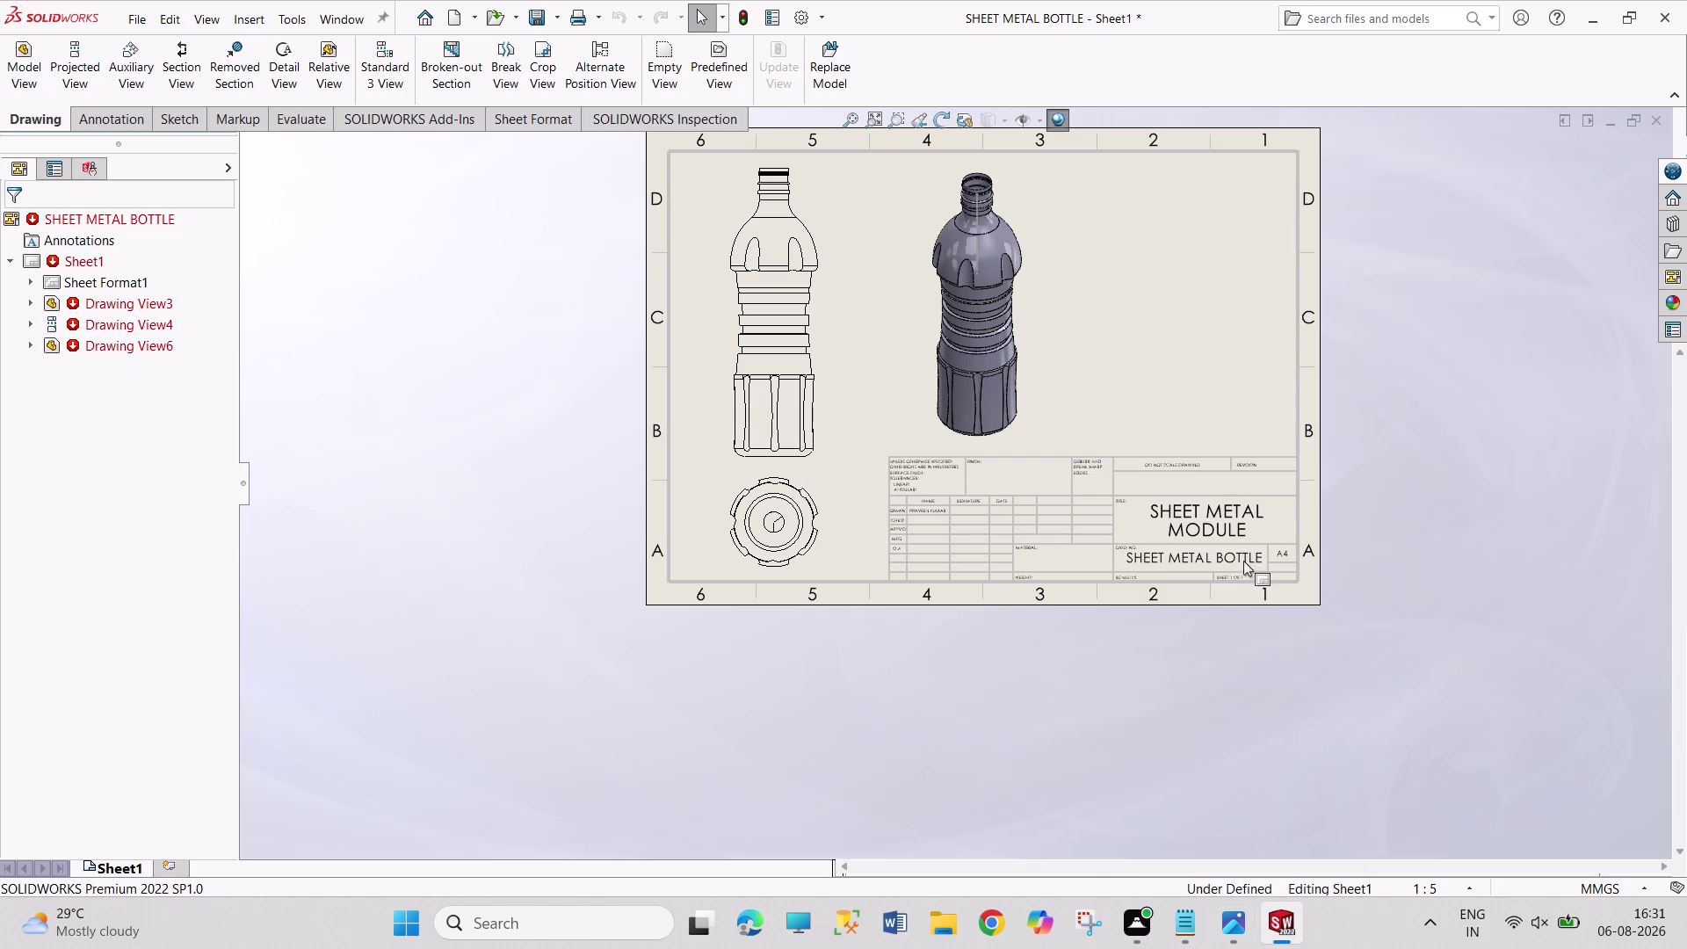
Rearrange items on the right side of the bottle drawing sheet.
drag(1413, 357, 1622, 620)
drag(1414, 269, 1604, 678)
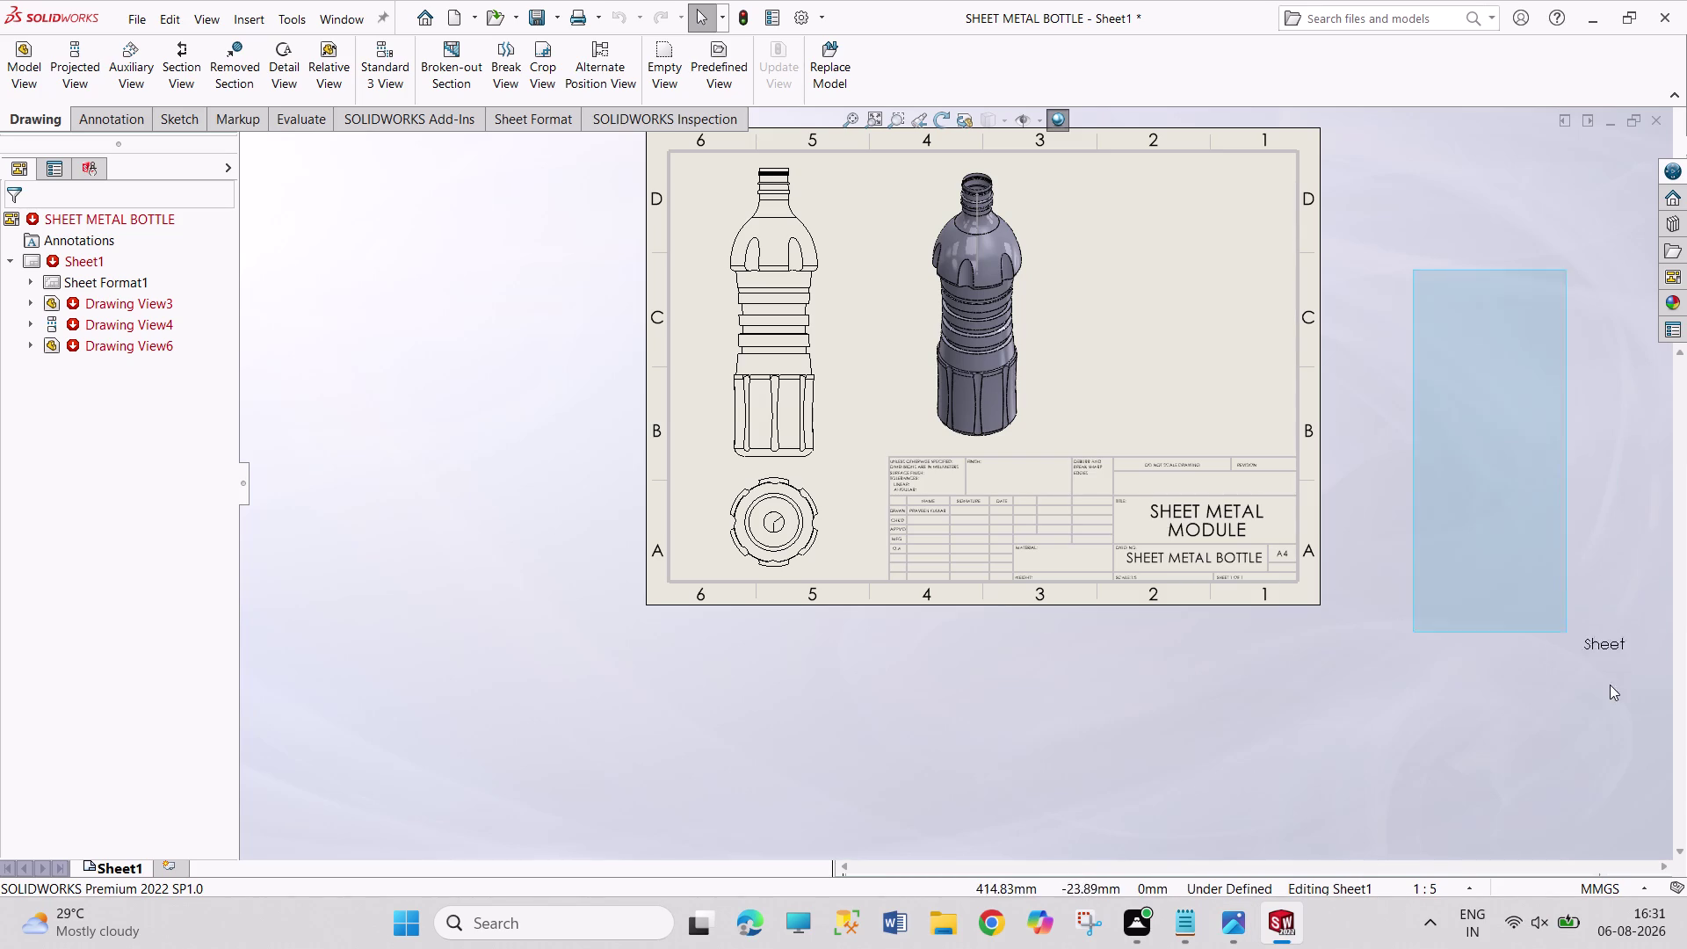
drag(1604, 679, 1610, 685)
drag(1513, 299, 1682, 618)
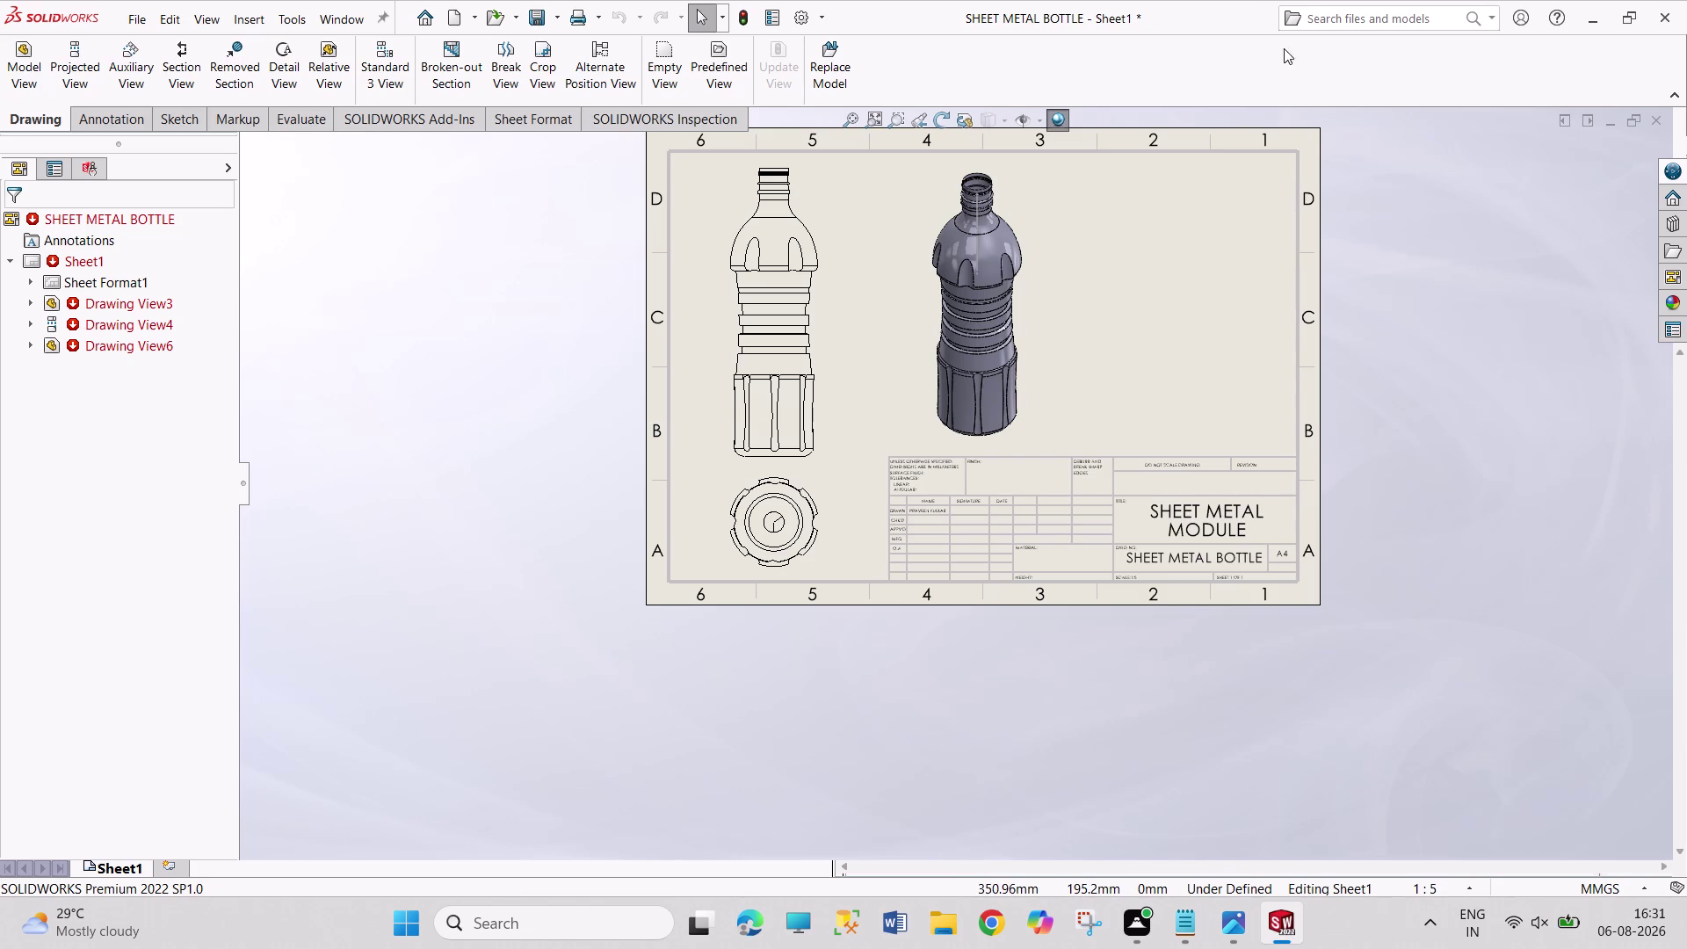
scroll(up, 3)
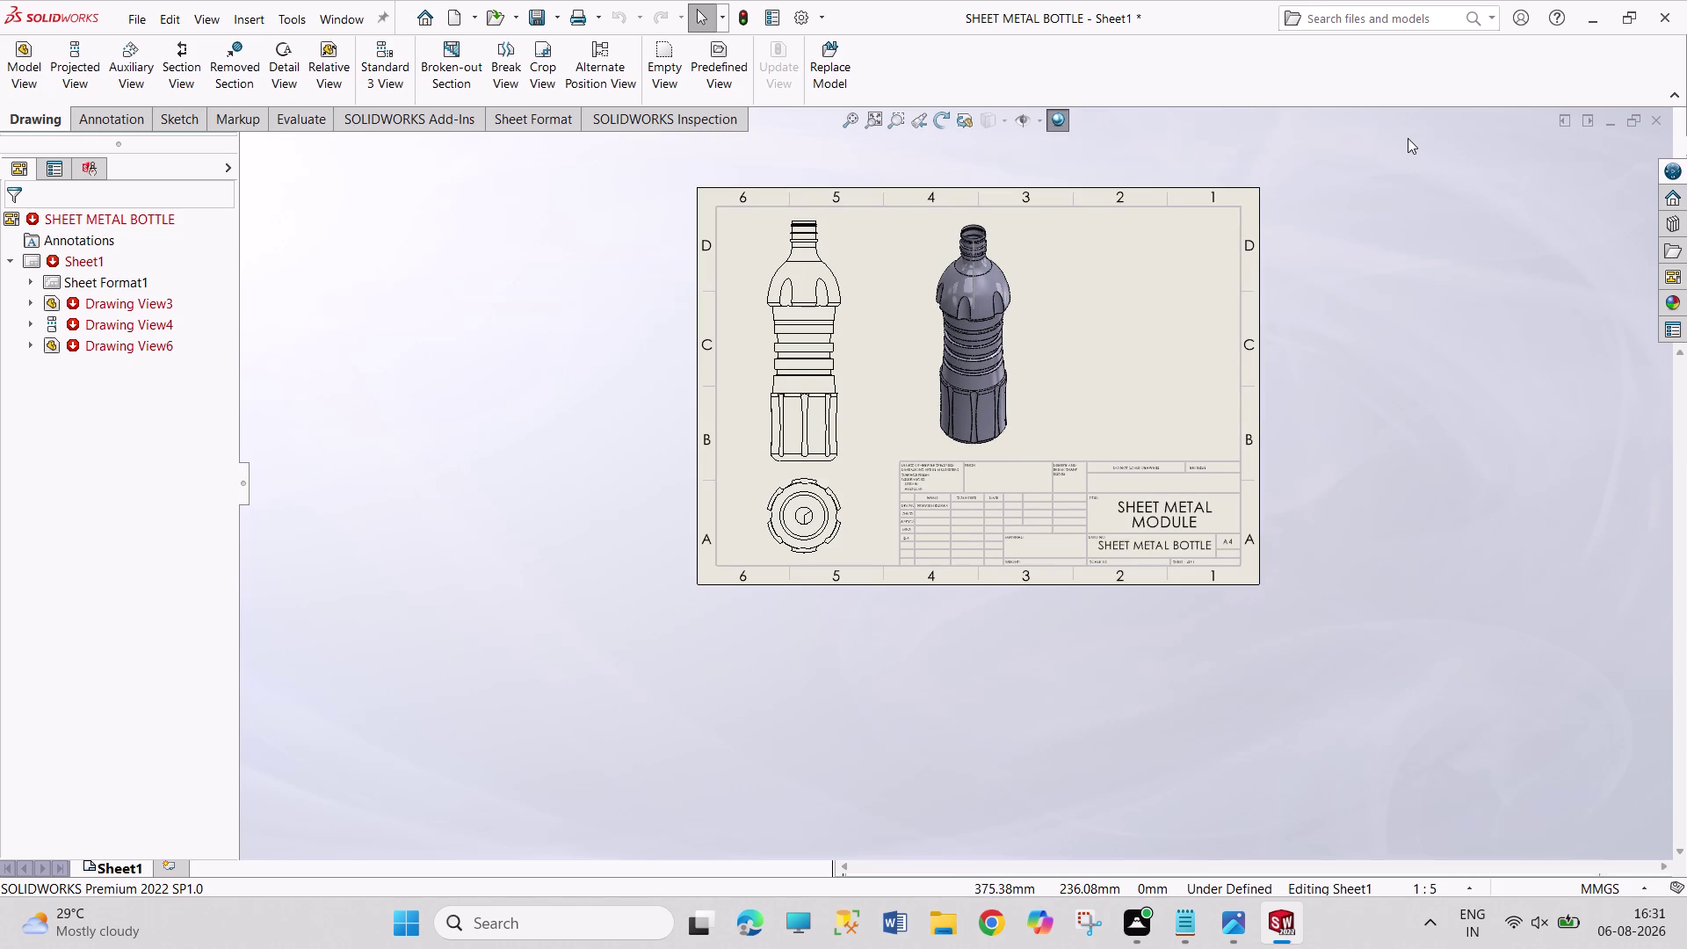
scroll(down, 3)
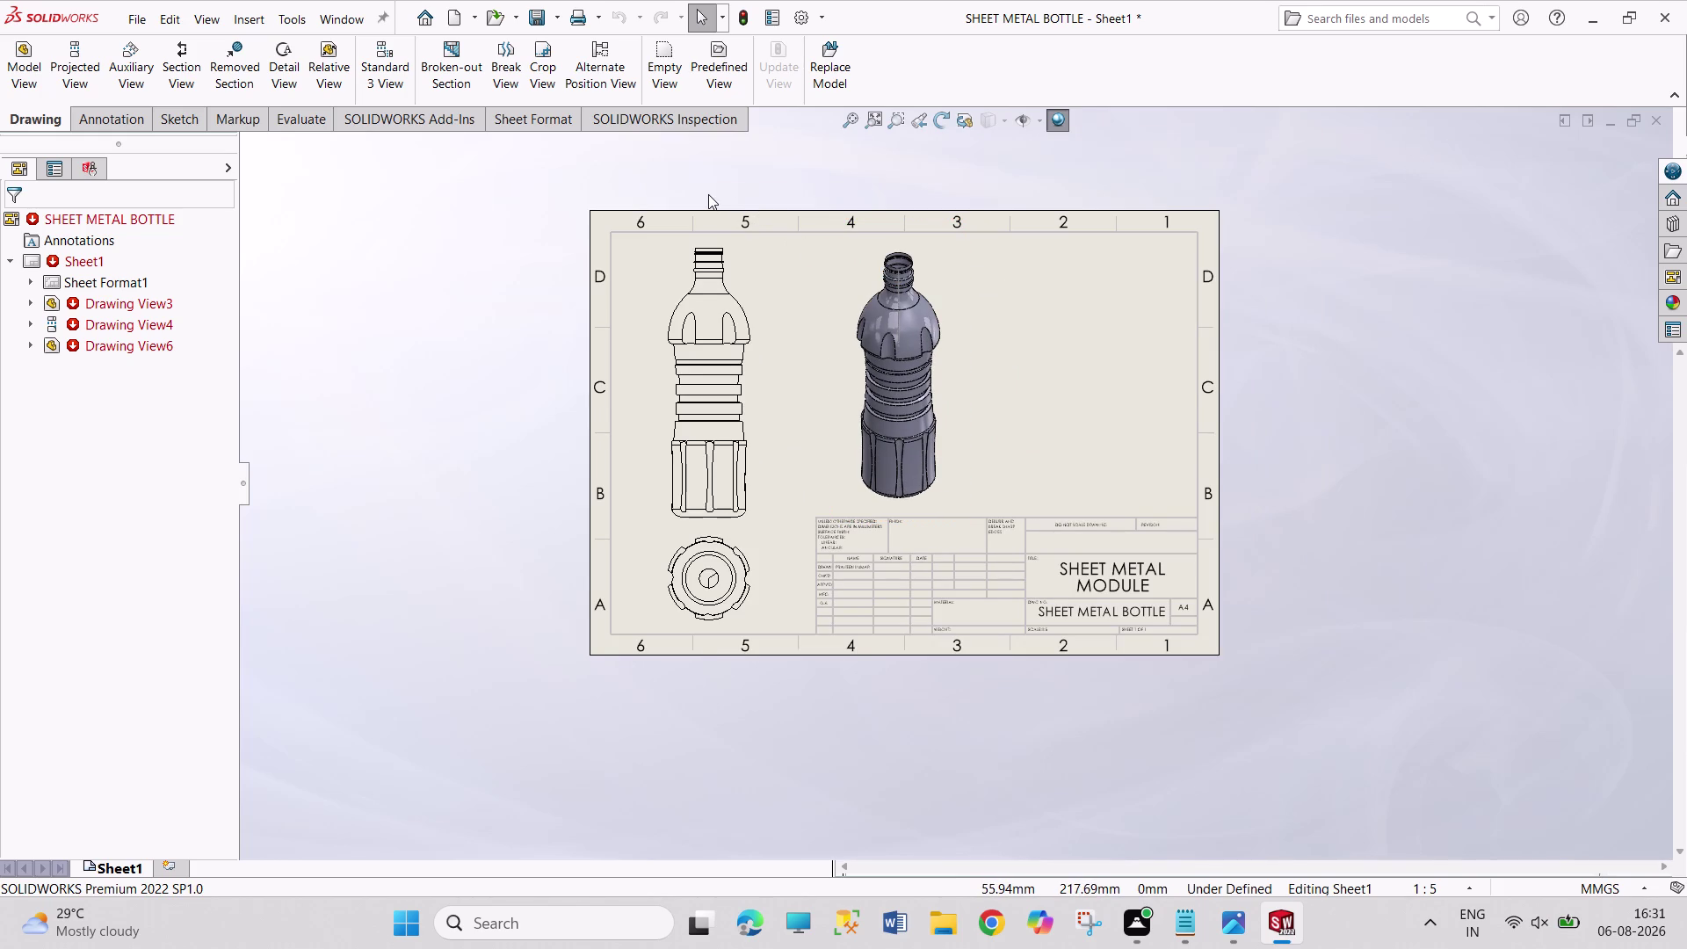
scroll(down, 3)
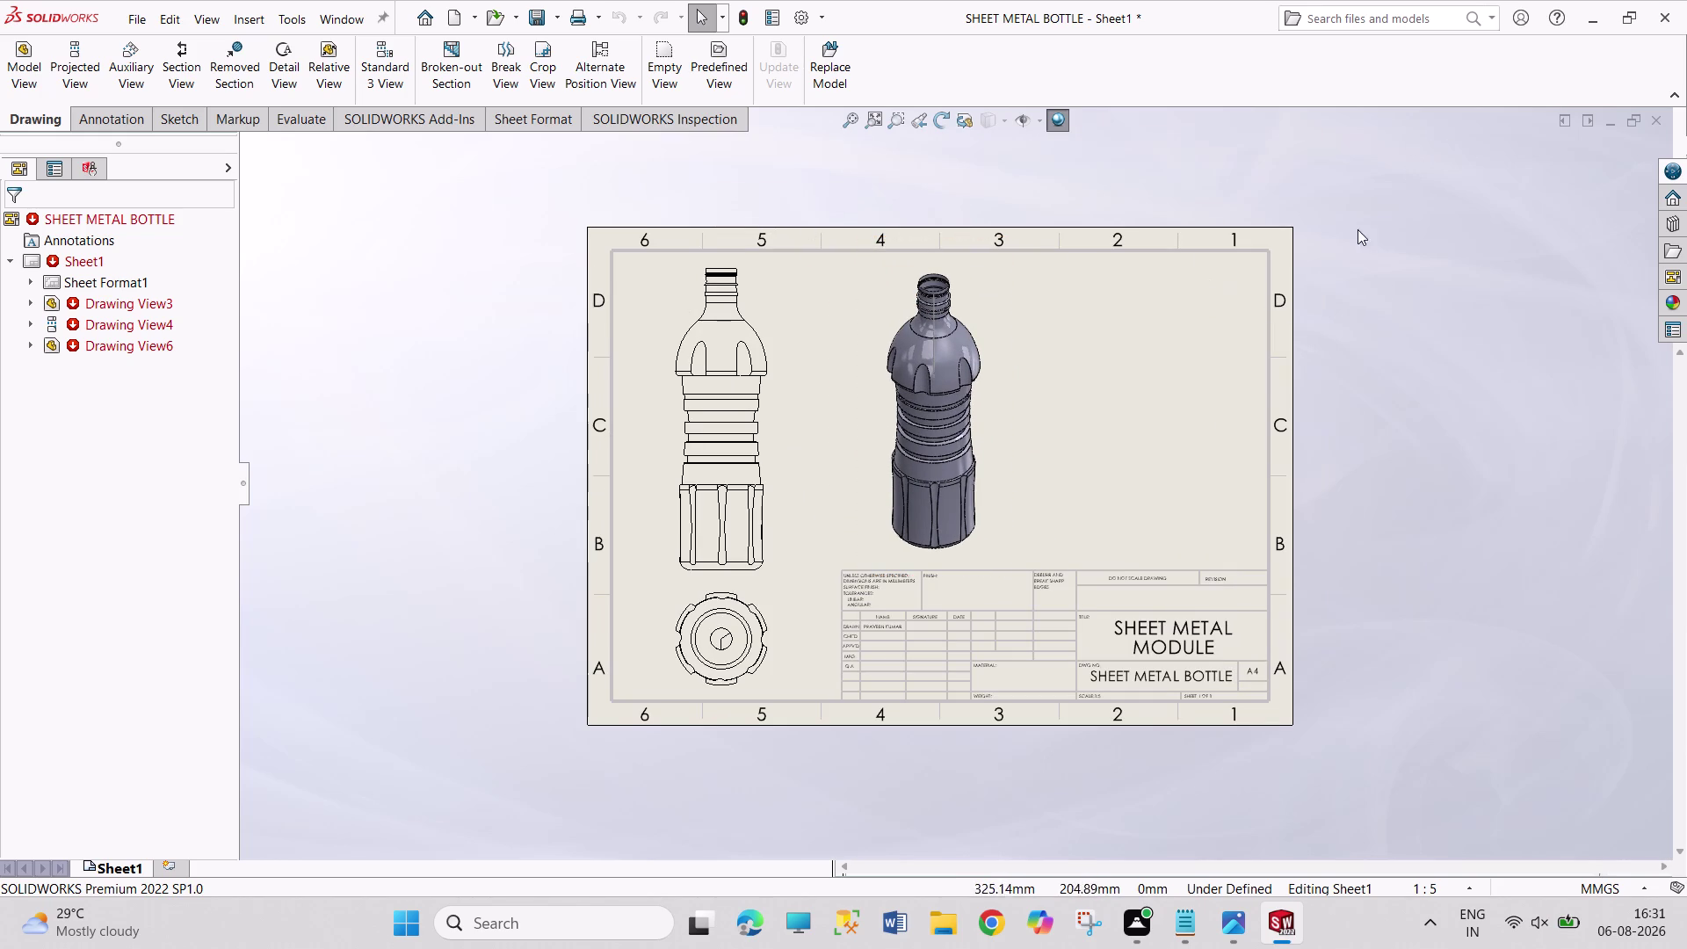
drag(1354, 167, 1557, 787)
drag(1343, 179, 1565, 812)
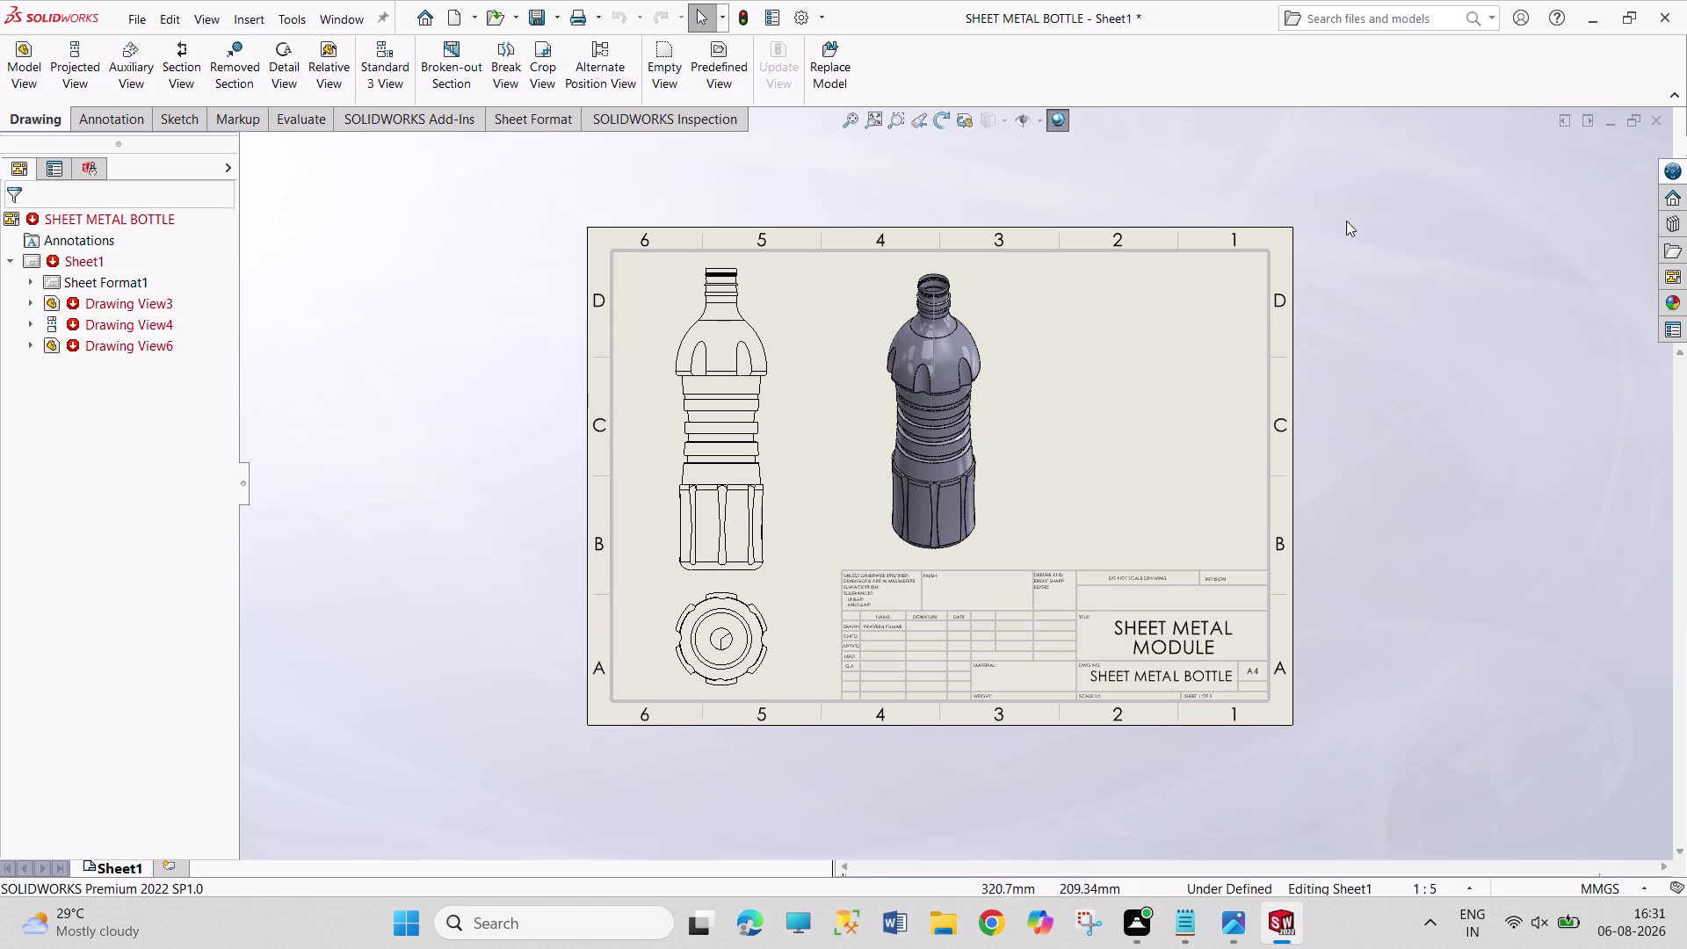
drag(1314, 145, 1570, 811)
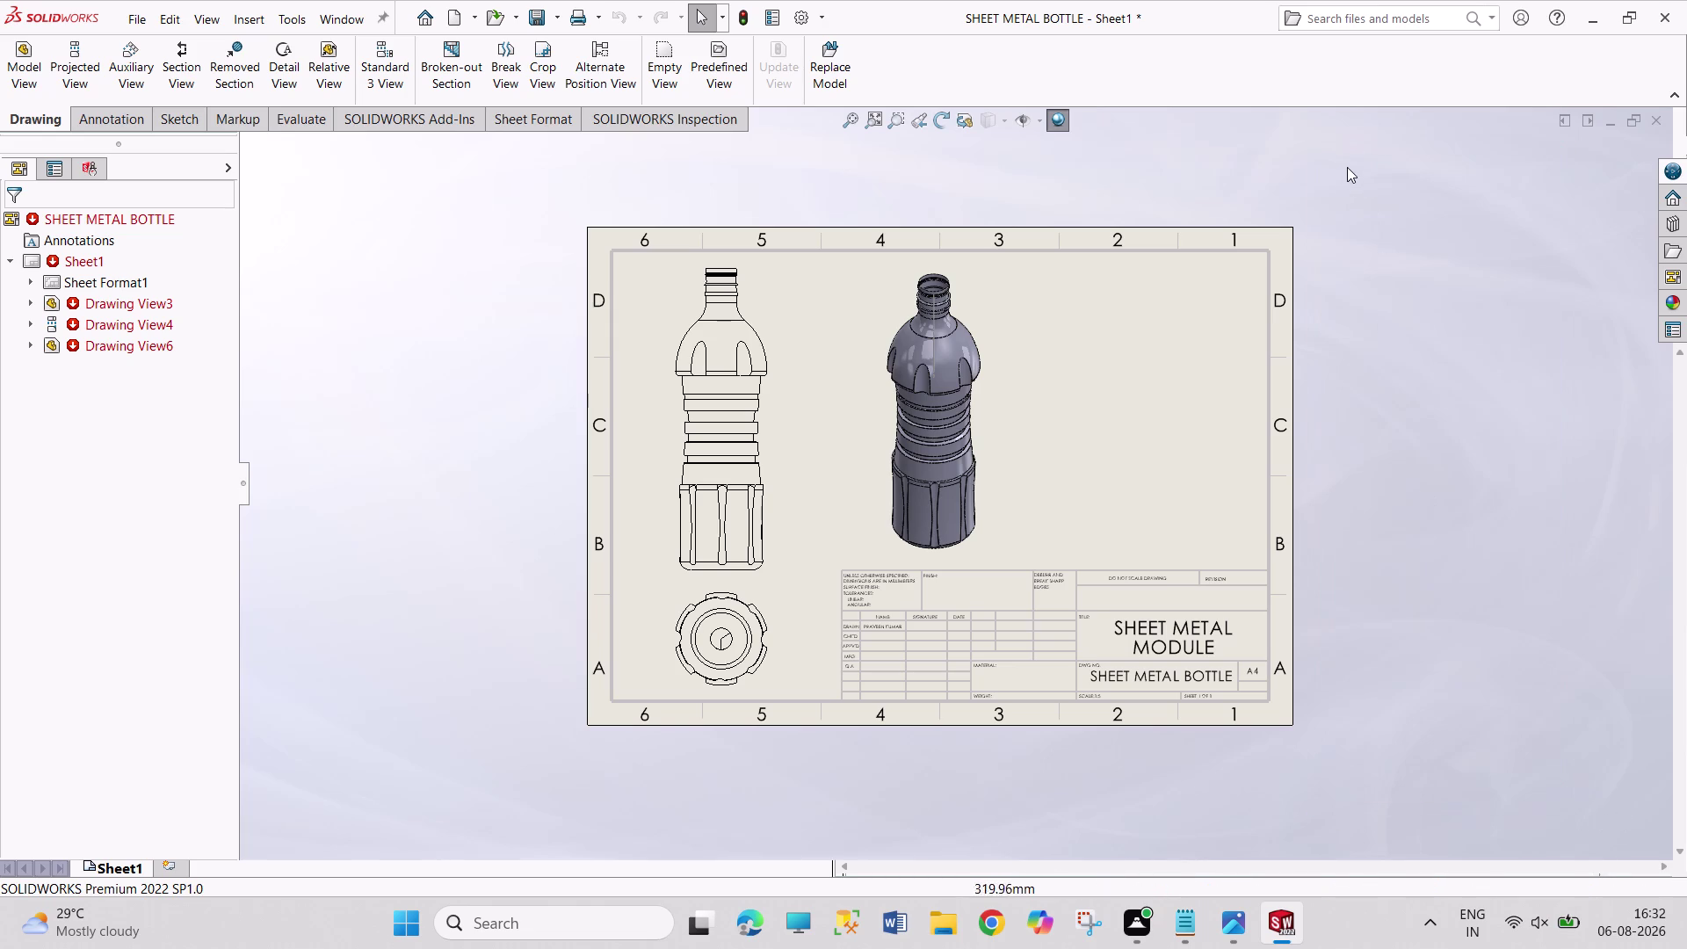
drag(1345, 165, 1580, 811)
drag(1309, 161, 1396, 488)
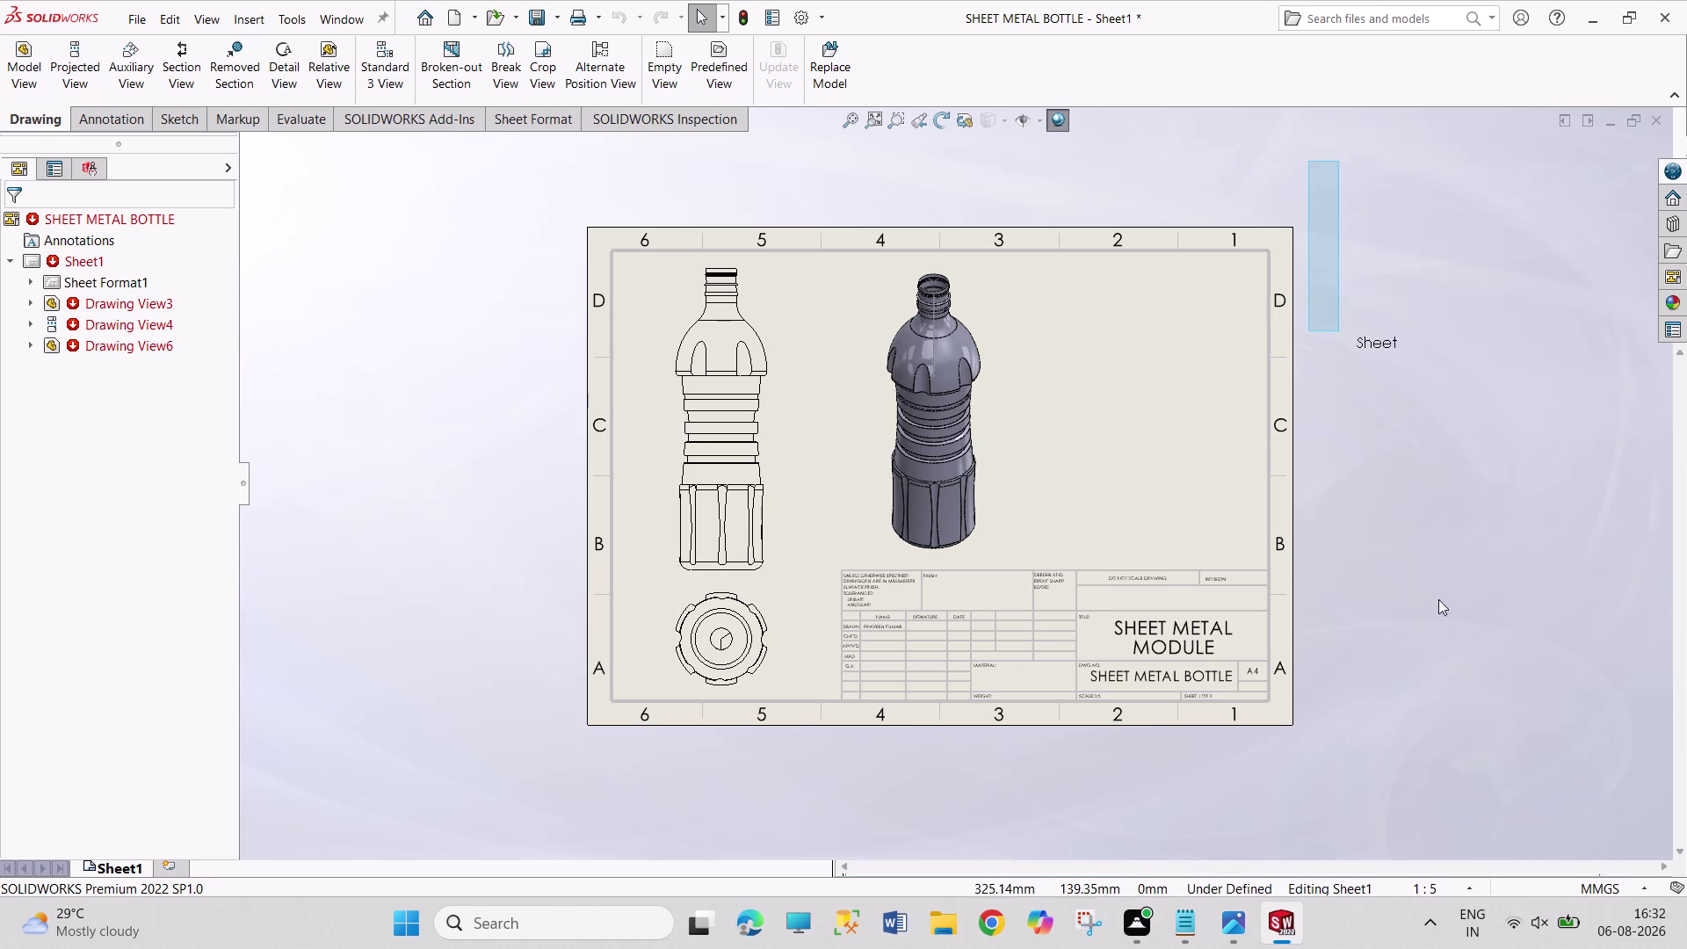
drag(1396, 489, 1571, 849)
drag(1315, 205, 1510, 820)
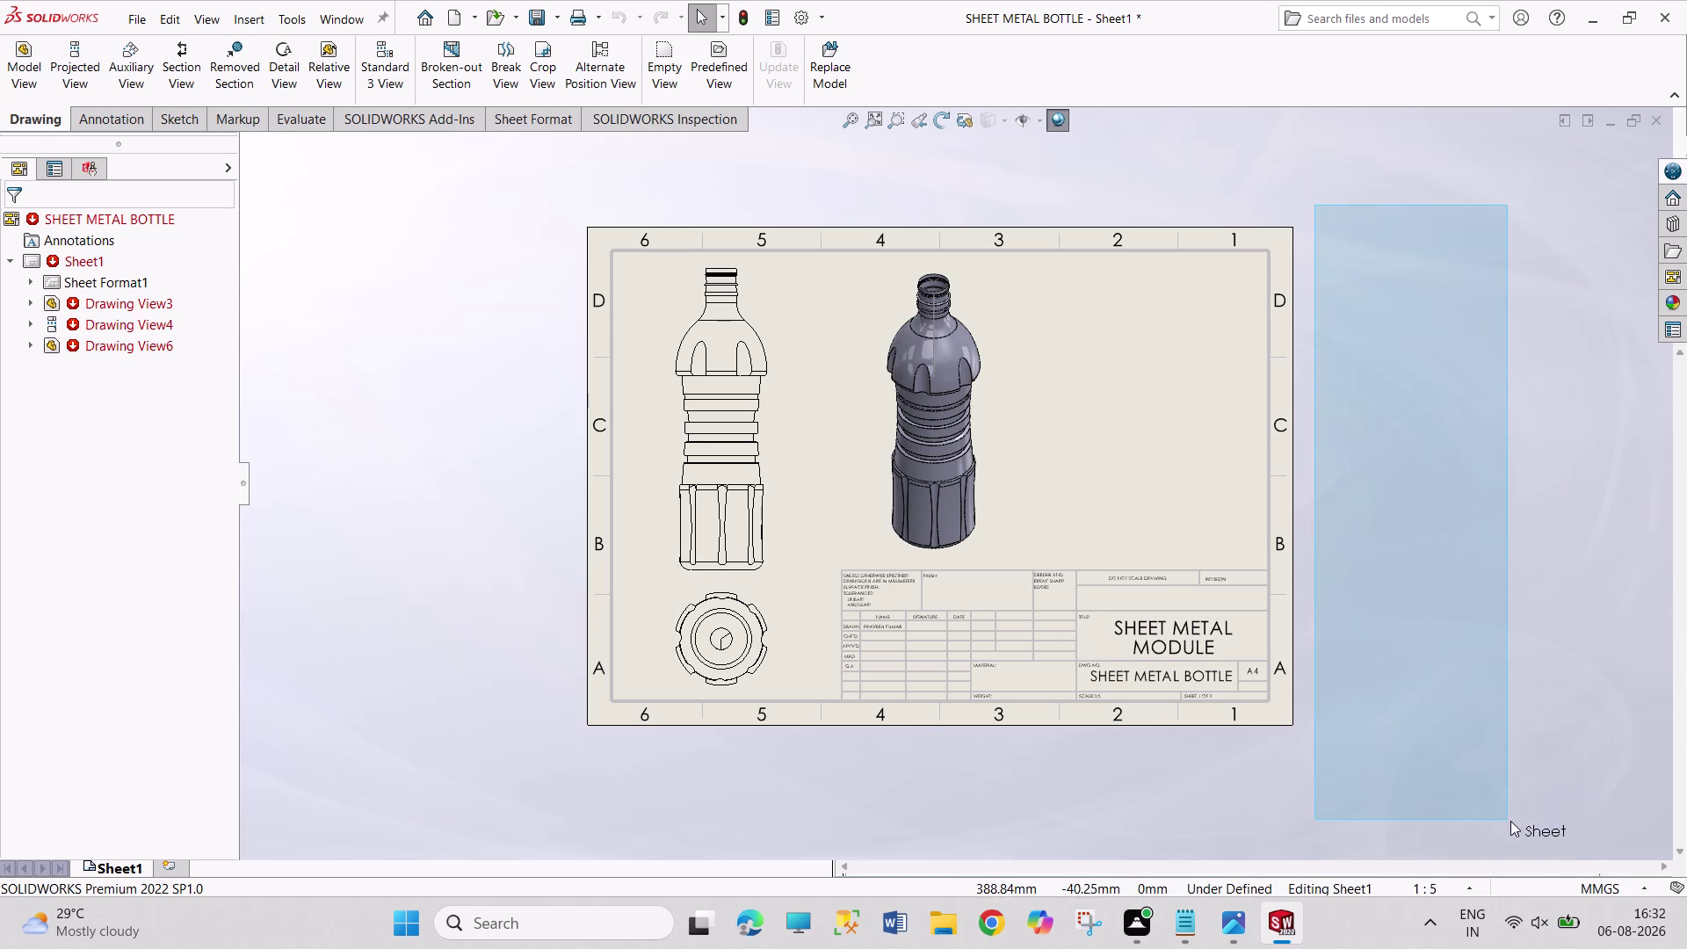
drag(1511, 821, 1510, 819)
drag(1315, 180, 1550, 755)
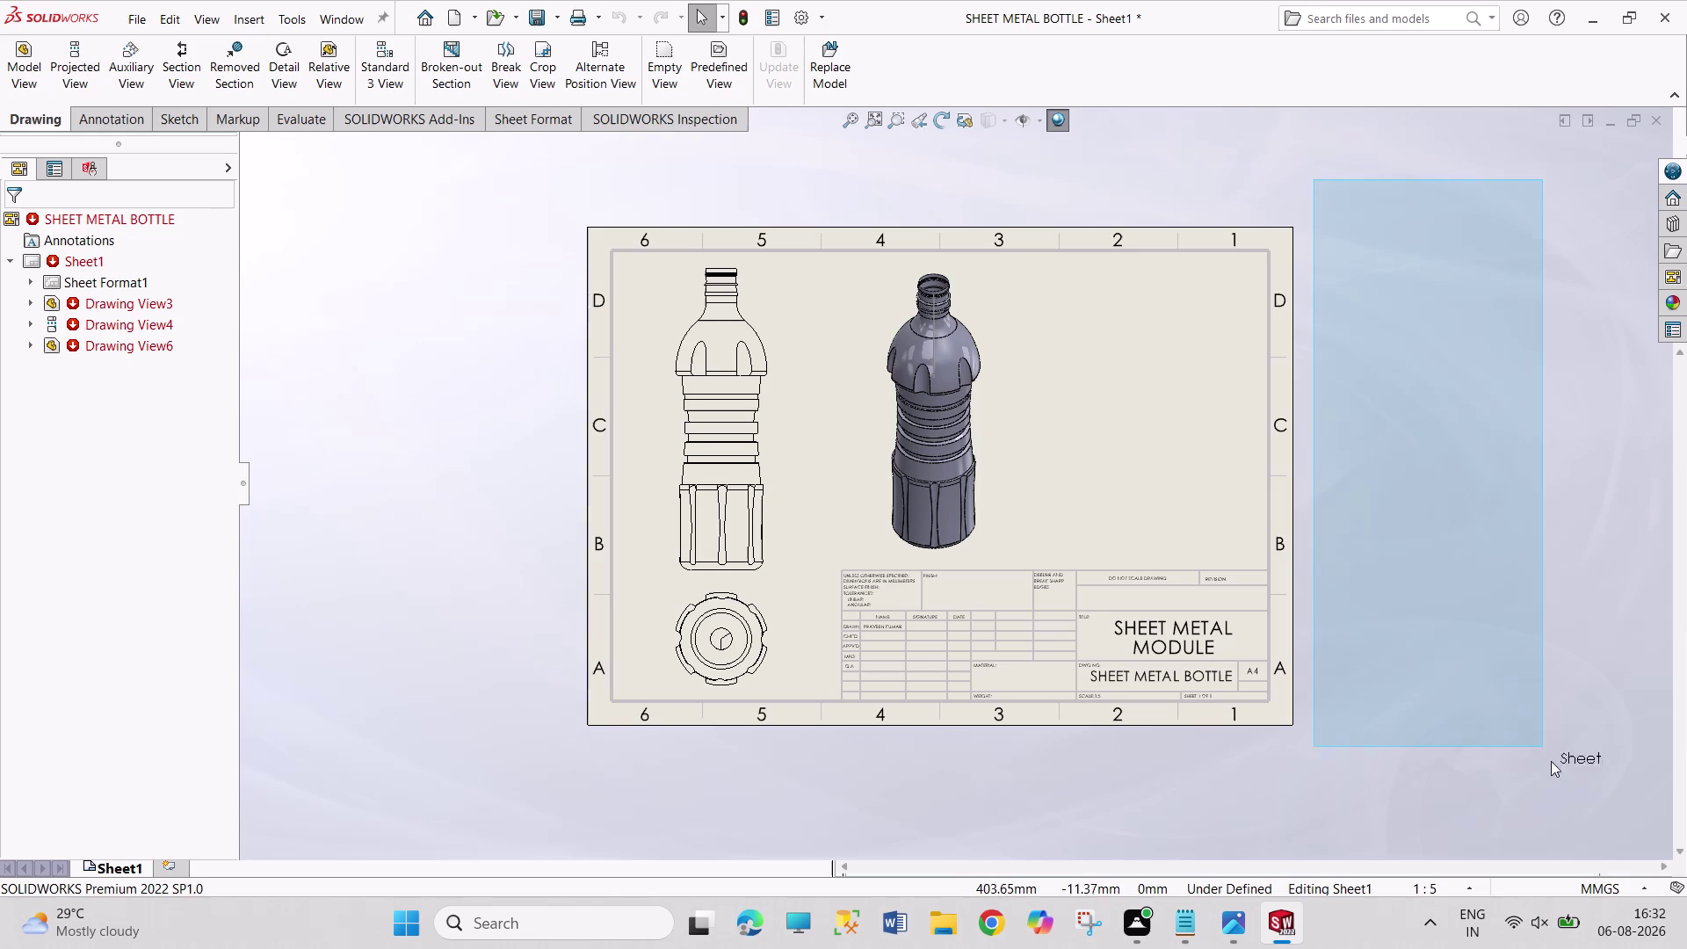
drag(1549, 755, 1585, 795)
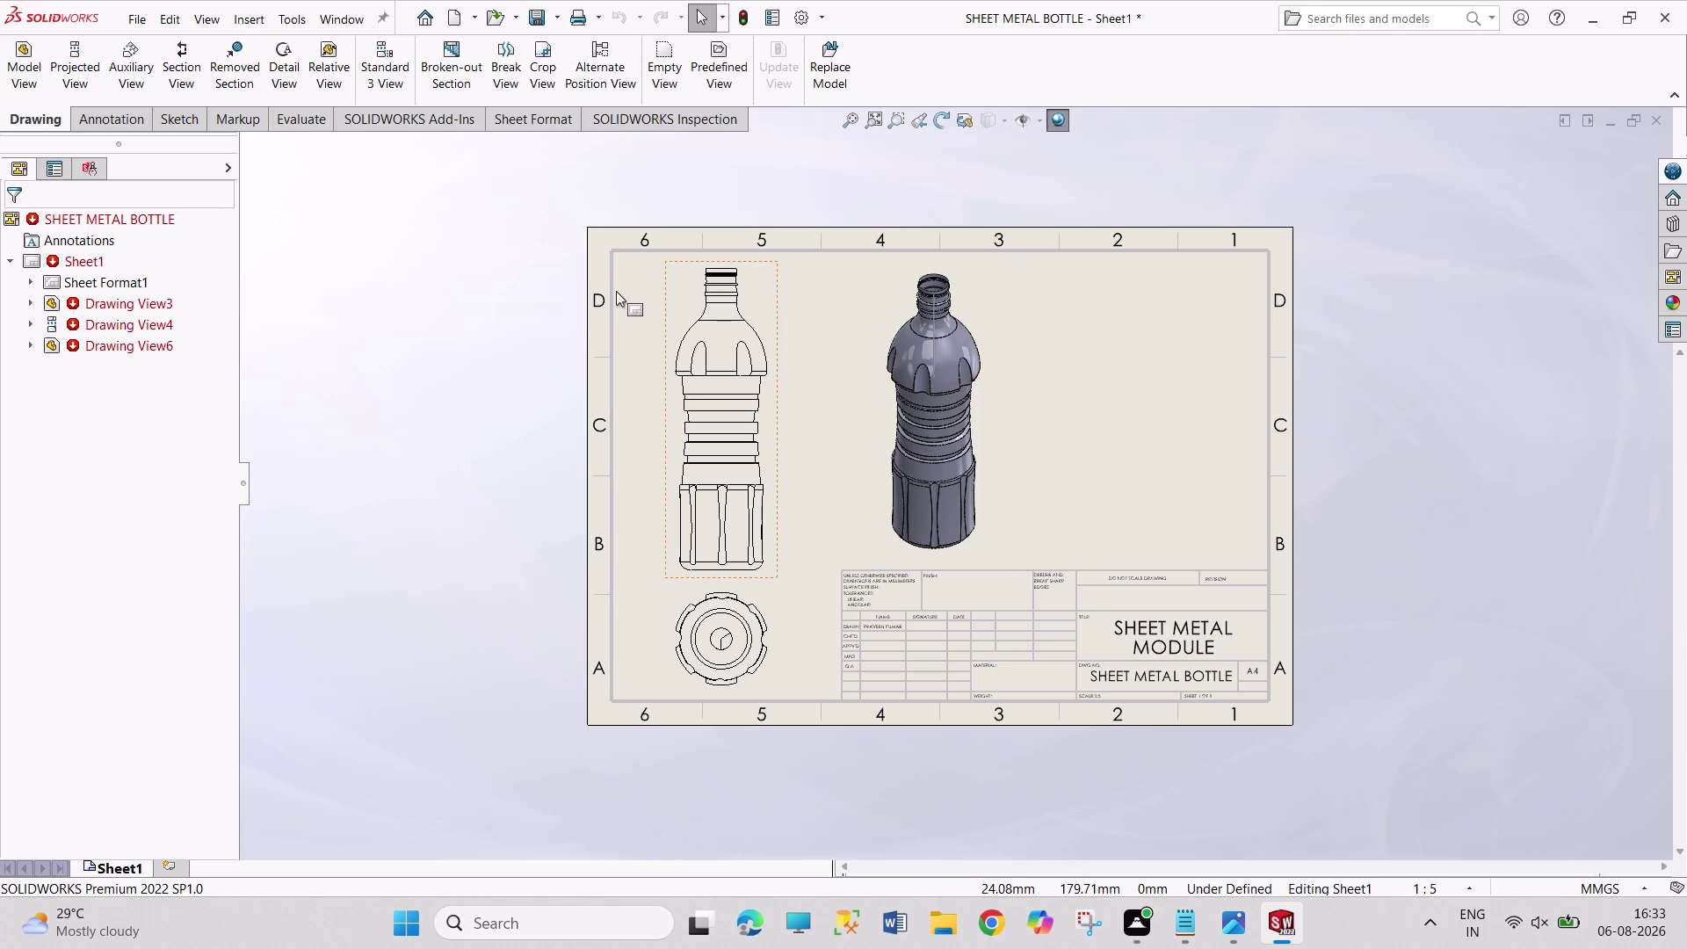
Make final sheet adjustments, save the bottle drawing, and bring up the reference image.
drag(1315, 172, 1443, 791)
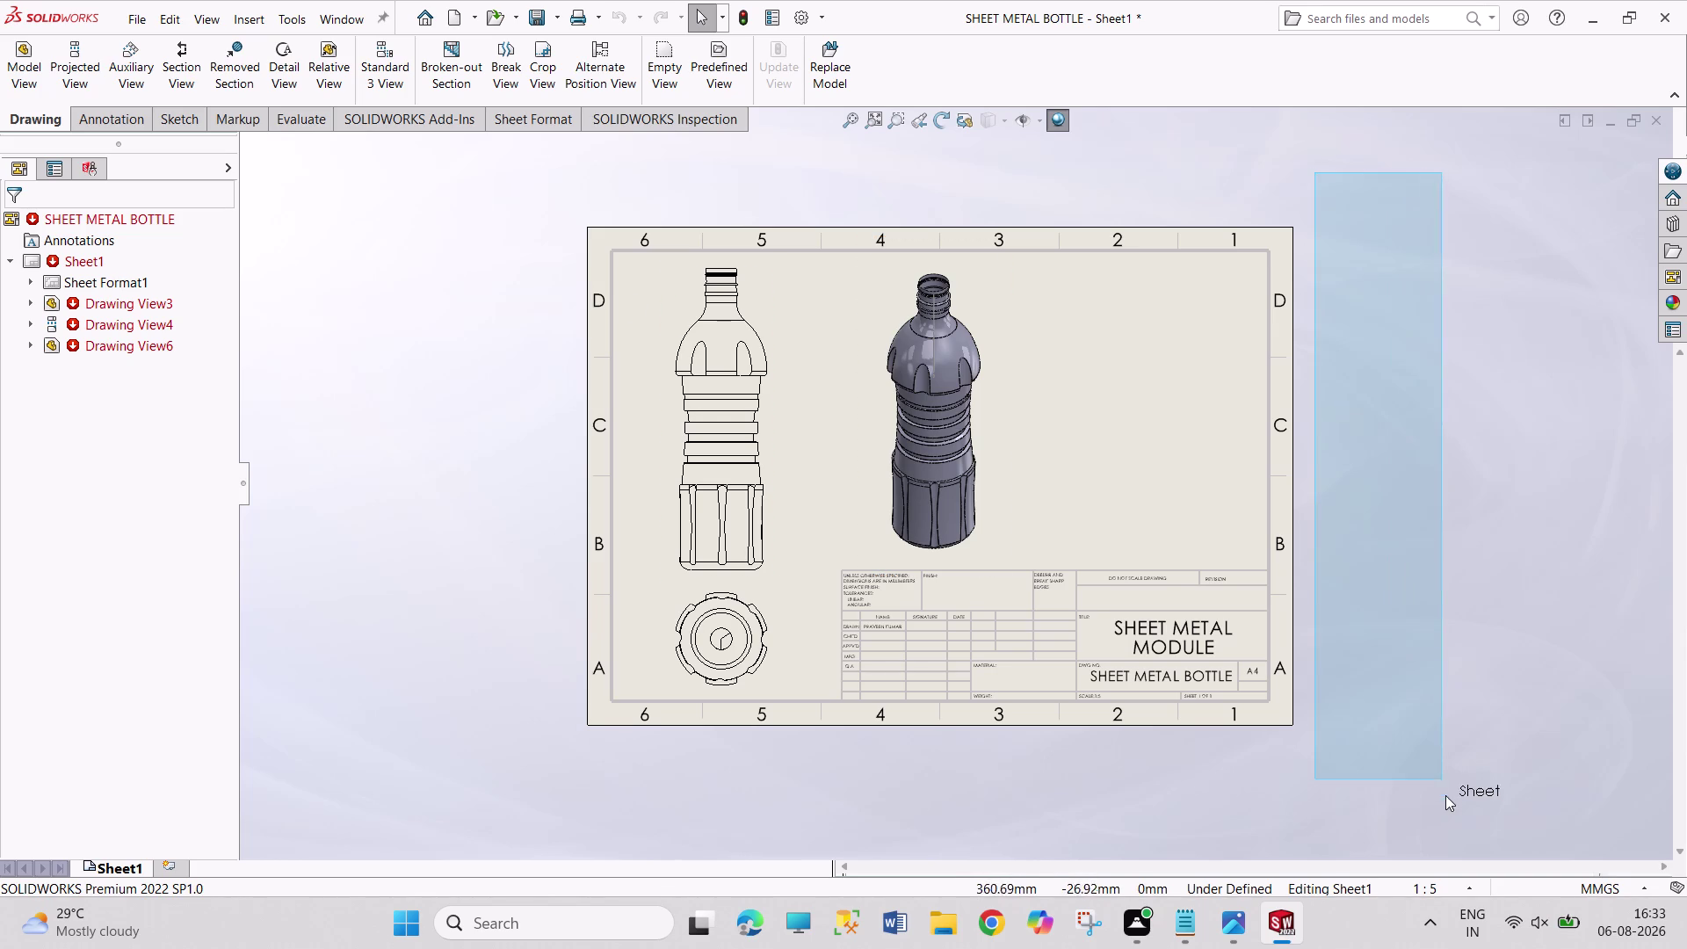
drag(1444, 791, 1441, 790)
drag(1333, 186, 1471, 819)
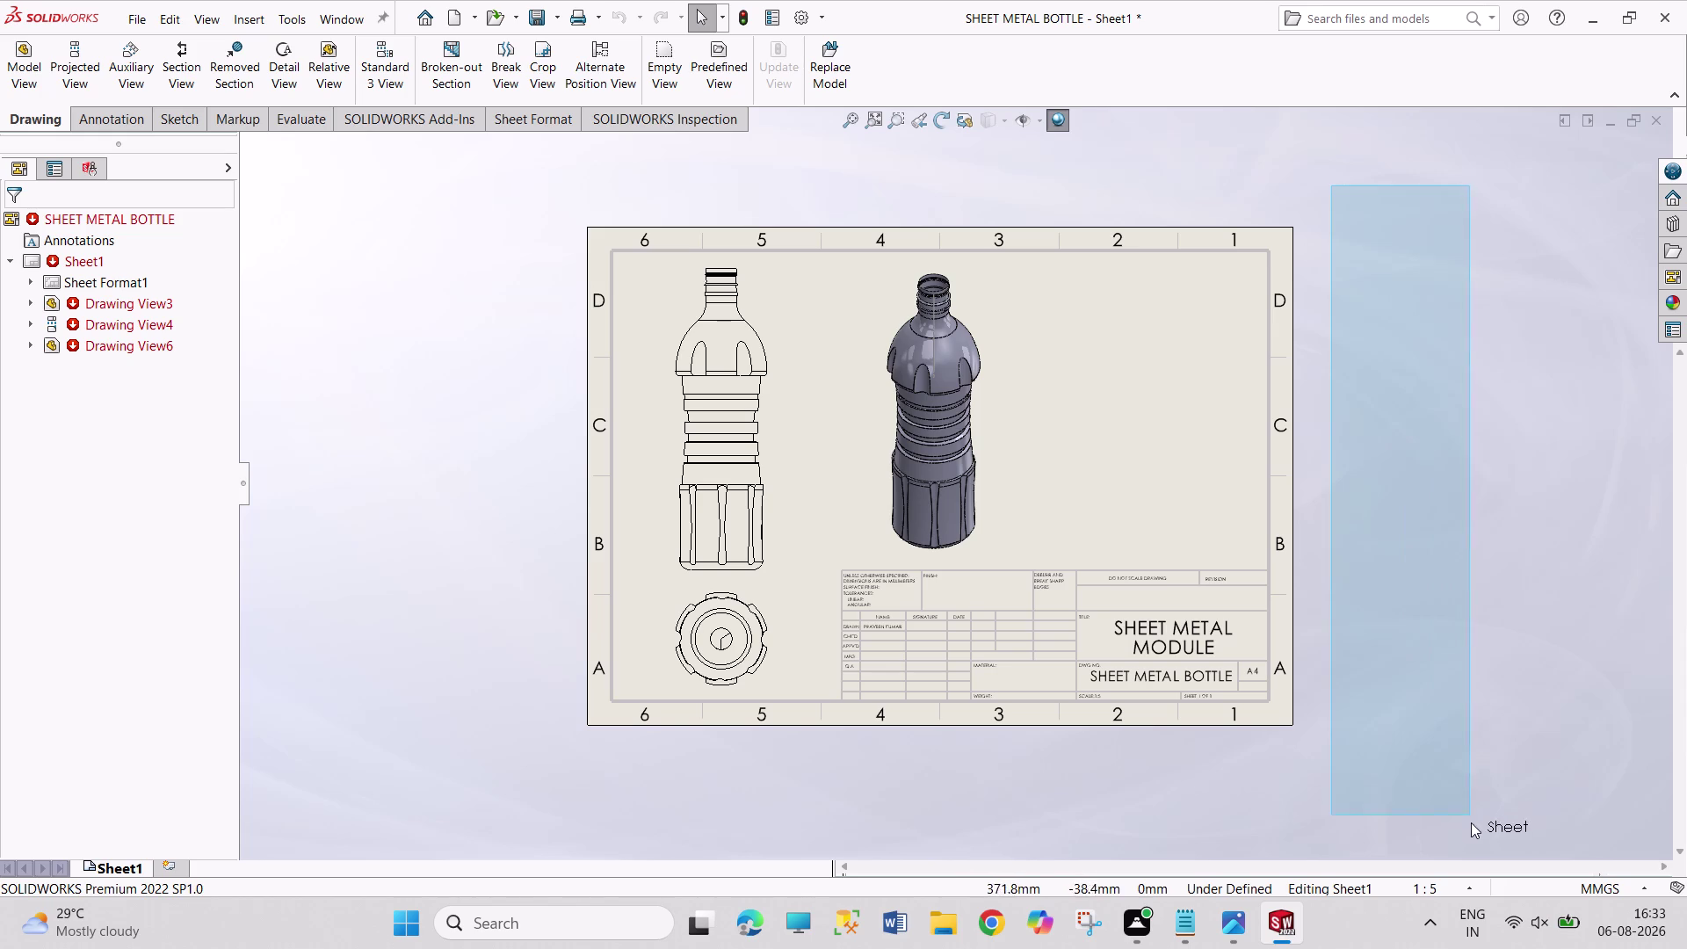
drag(1471, 819, 1465, 812)
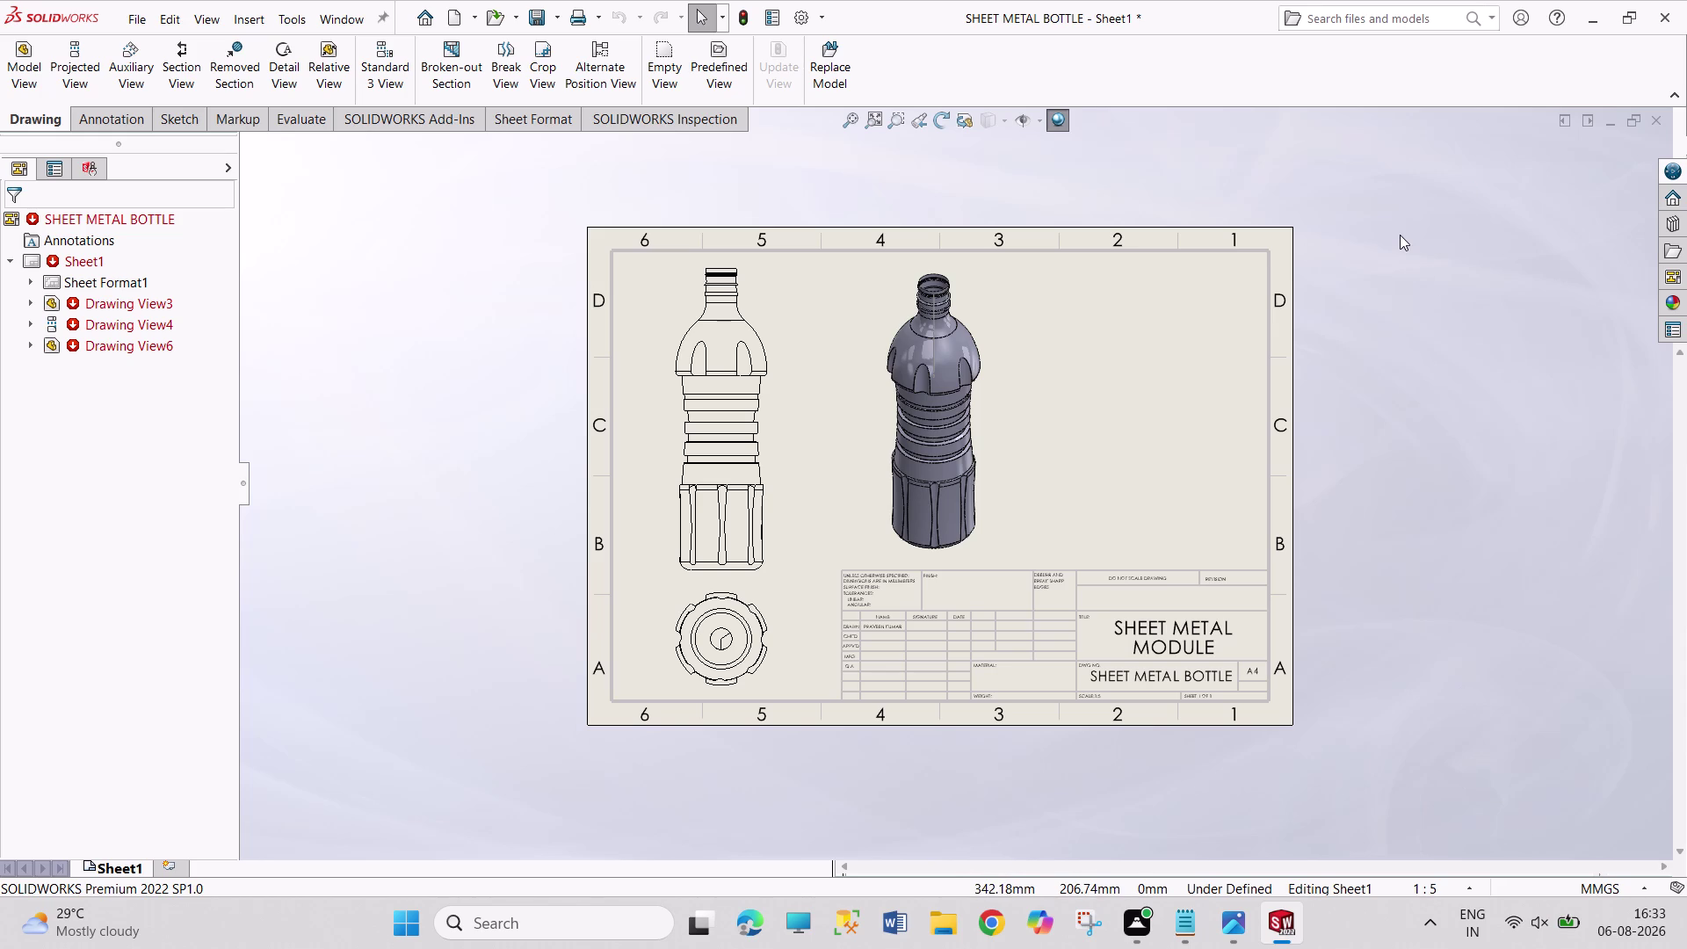
key(ctrl+s)
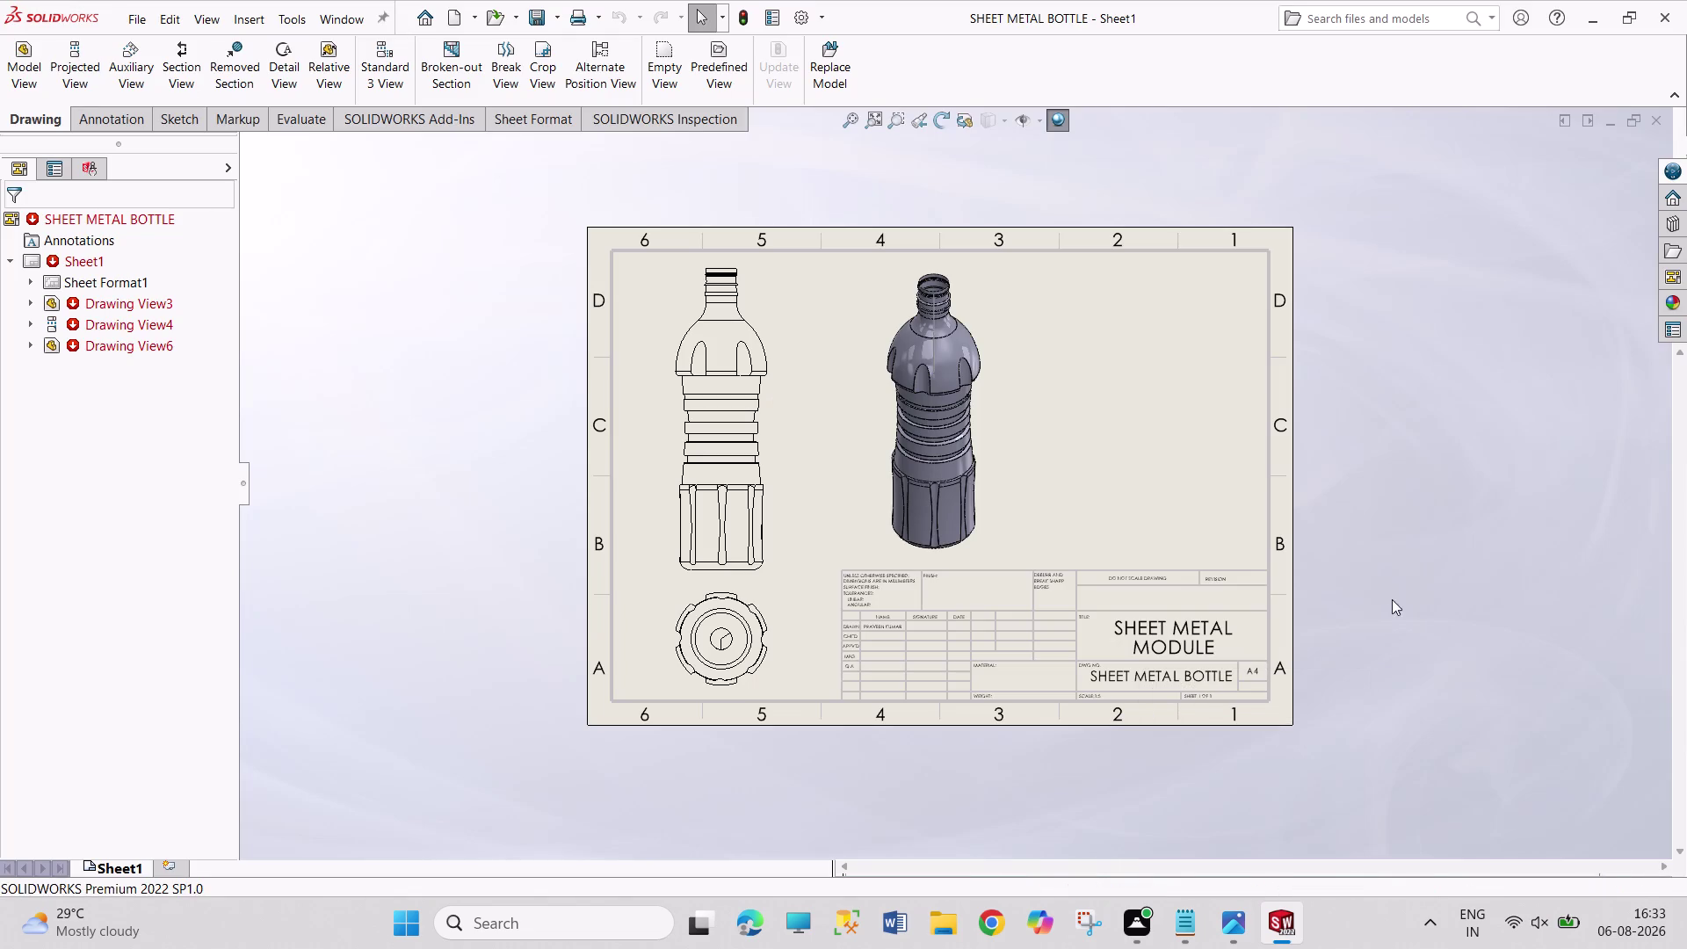
click(1238, 913)
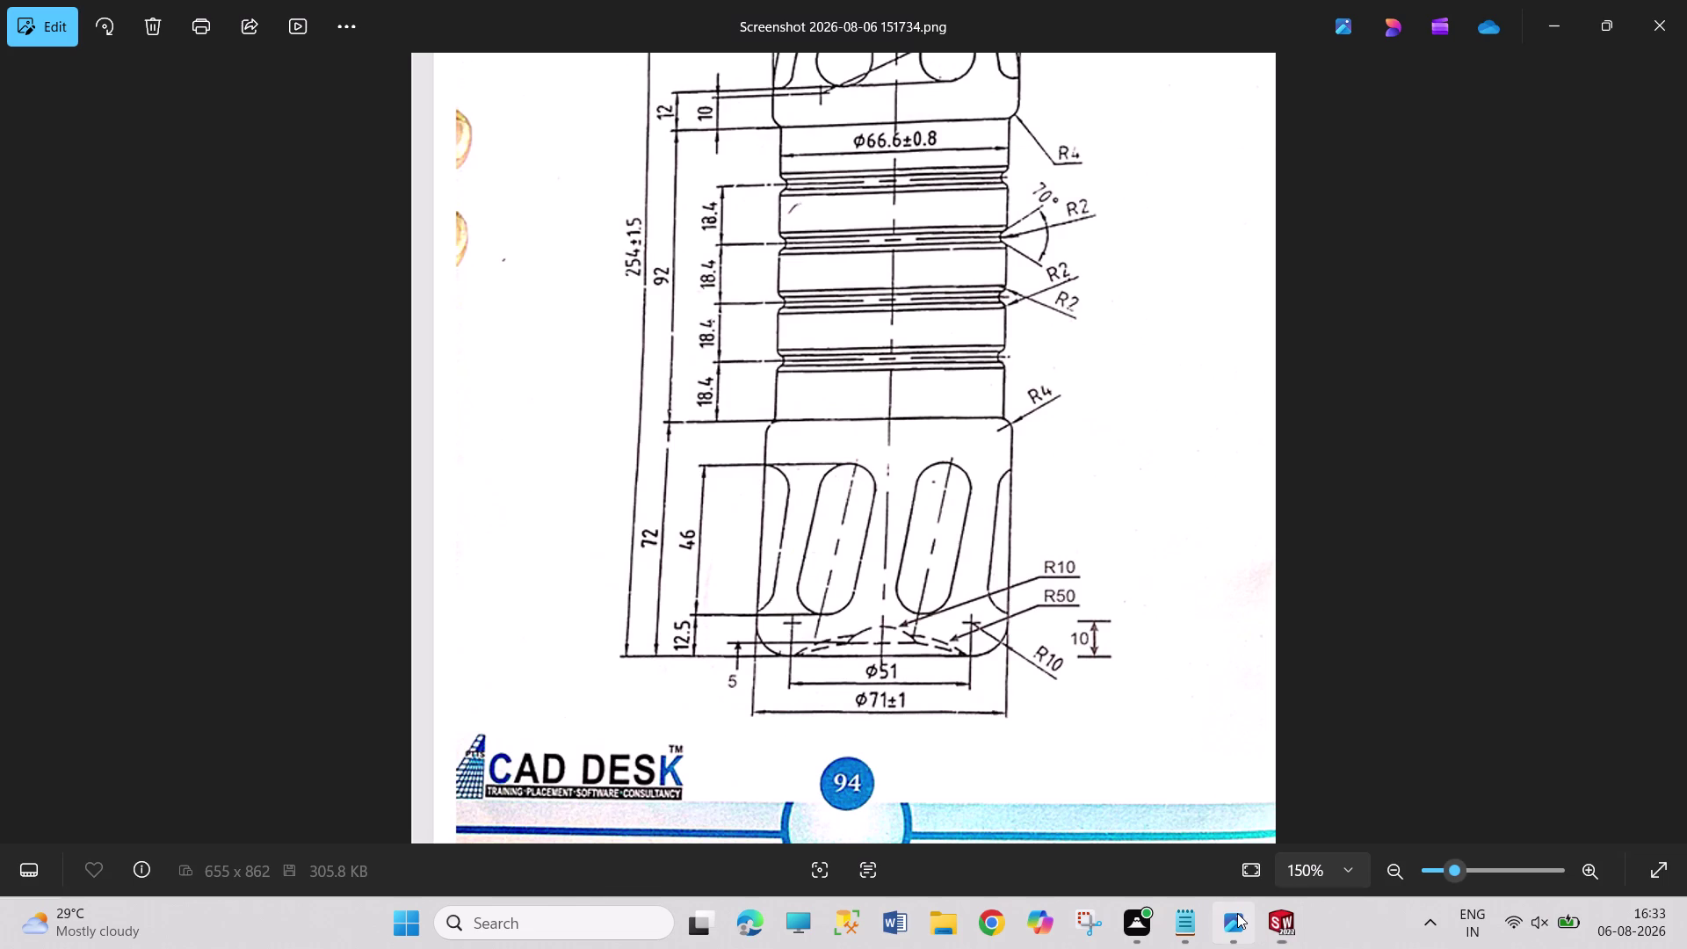
drag(1128, 548, 1139, 586)
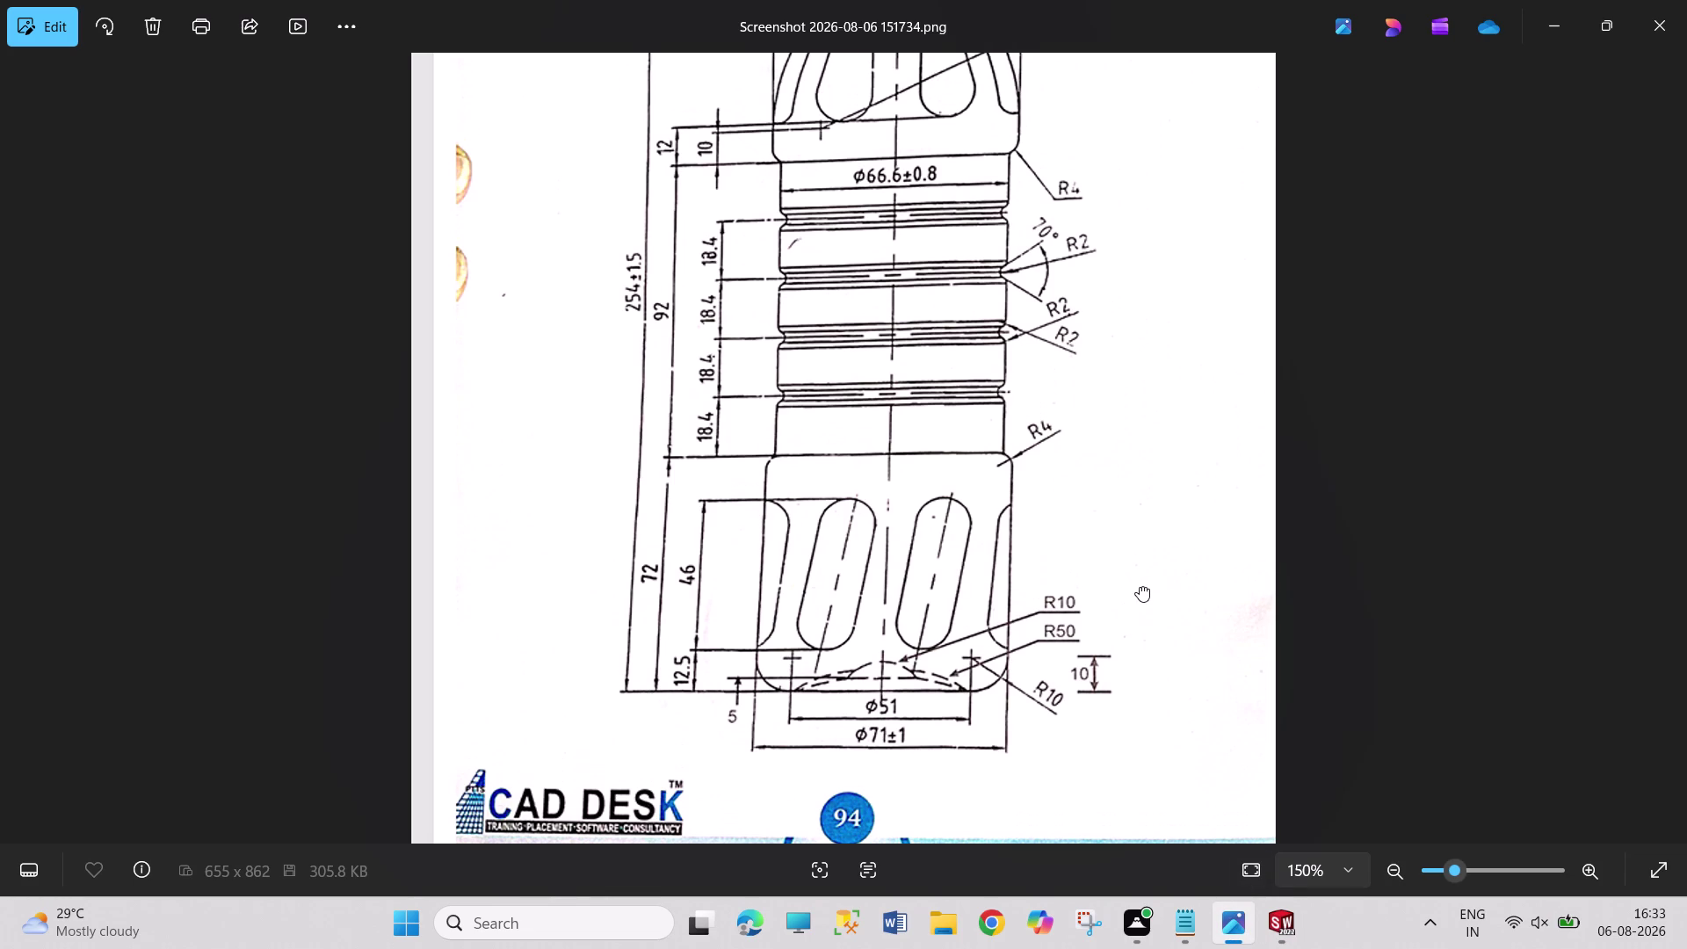
drag(1140, 586, 1143, 603)
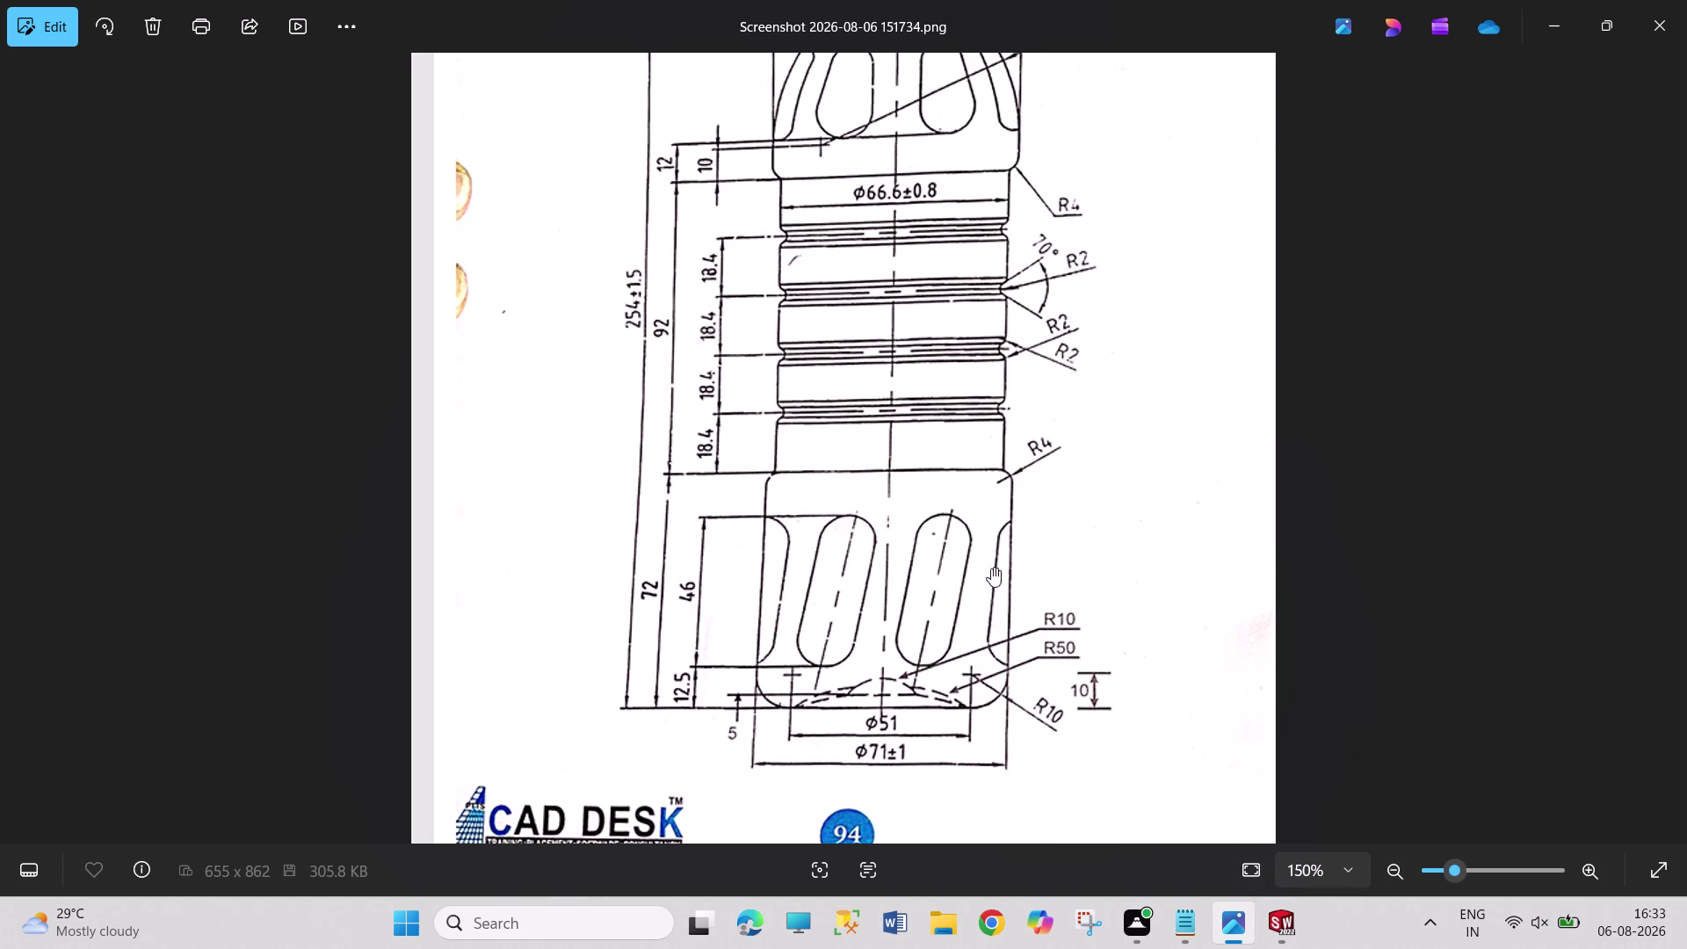
drag(991, 548, 1004, 598)
drag(995, 537, 1008, 584)
drag(997, 557, 1006, 578)
drag(1000, 564, 1009, 584)
drag(1001, 566, 1008, 580)
drag(998, 561, 1006, 576)
drag(996, 561, 1005, 575)
drag(999, 564, 1006, 580)
drag(1001, 572, 1007, 582)
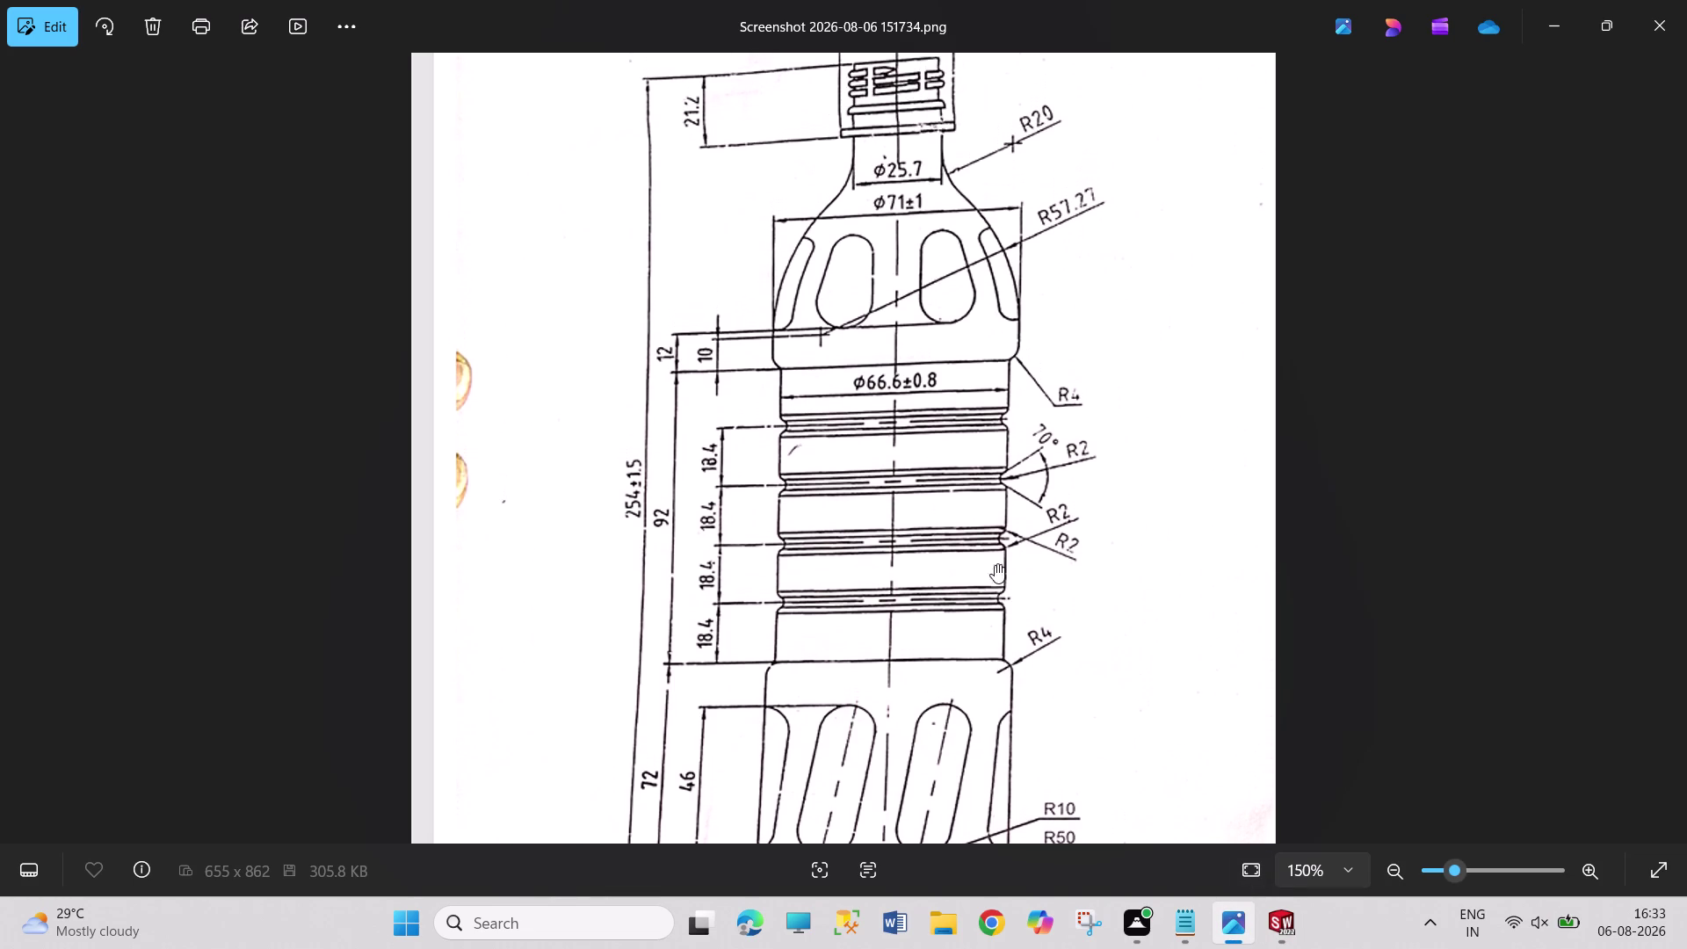
drag(1002, 570, 1008, 581)
drag(1005, 572, 1015, 587)
drag(1011, 578, 1019, 592)
click(1018, 589)
click(1022, 596)
click(1024, 602)
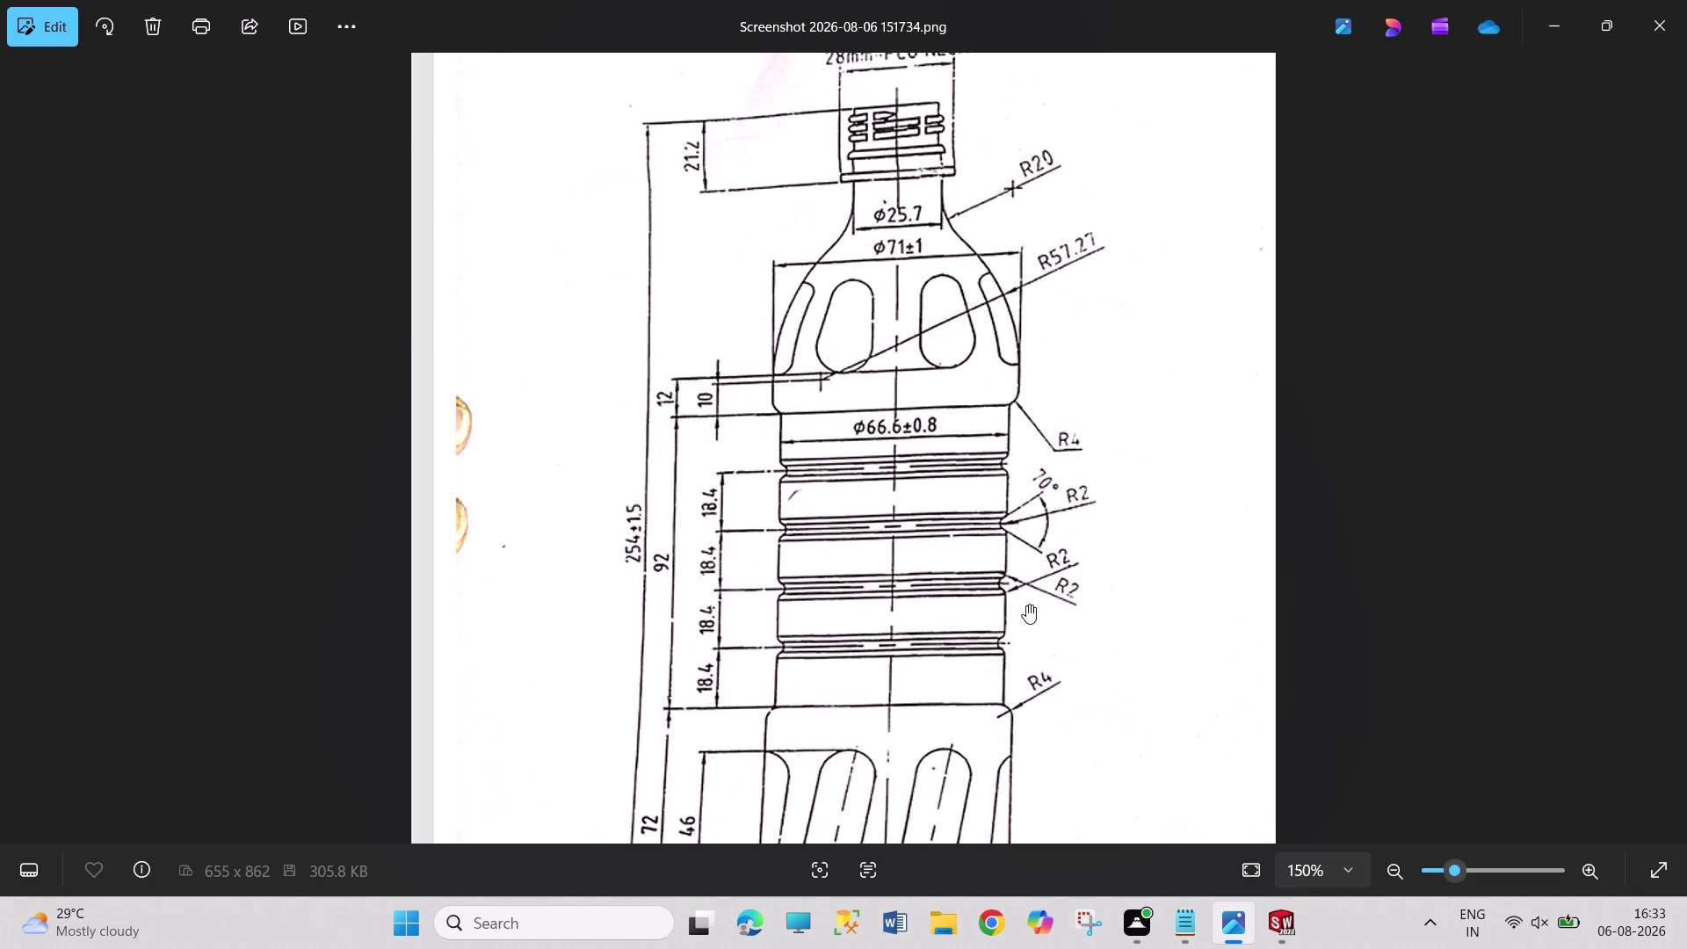
drag(1024, 600, 1028, 611)
drag(1022, 601, 1027, 610)
double_click(1026, 608)
drag(1017, 593, 1027, 609)
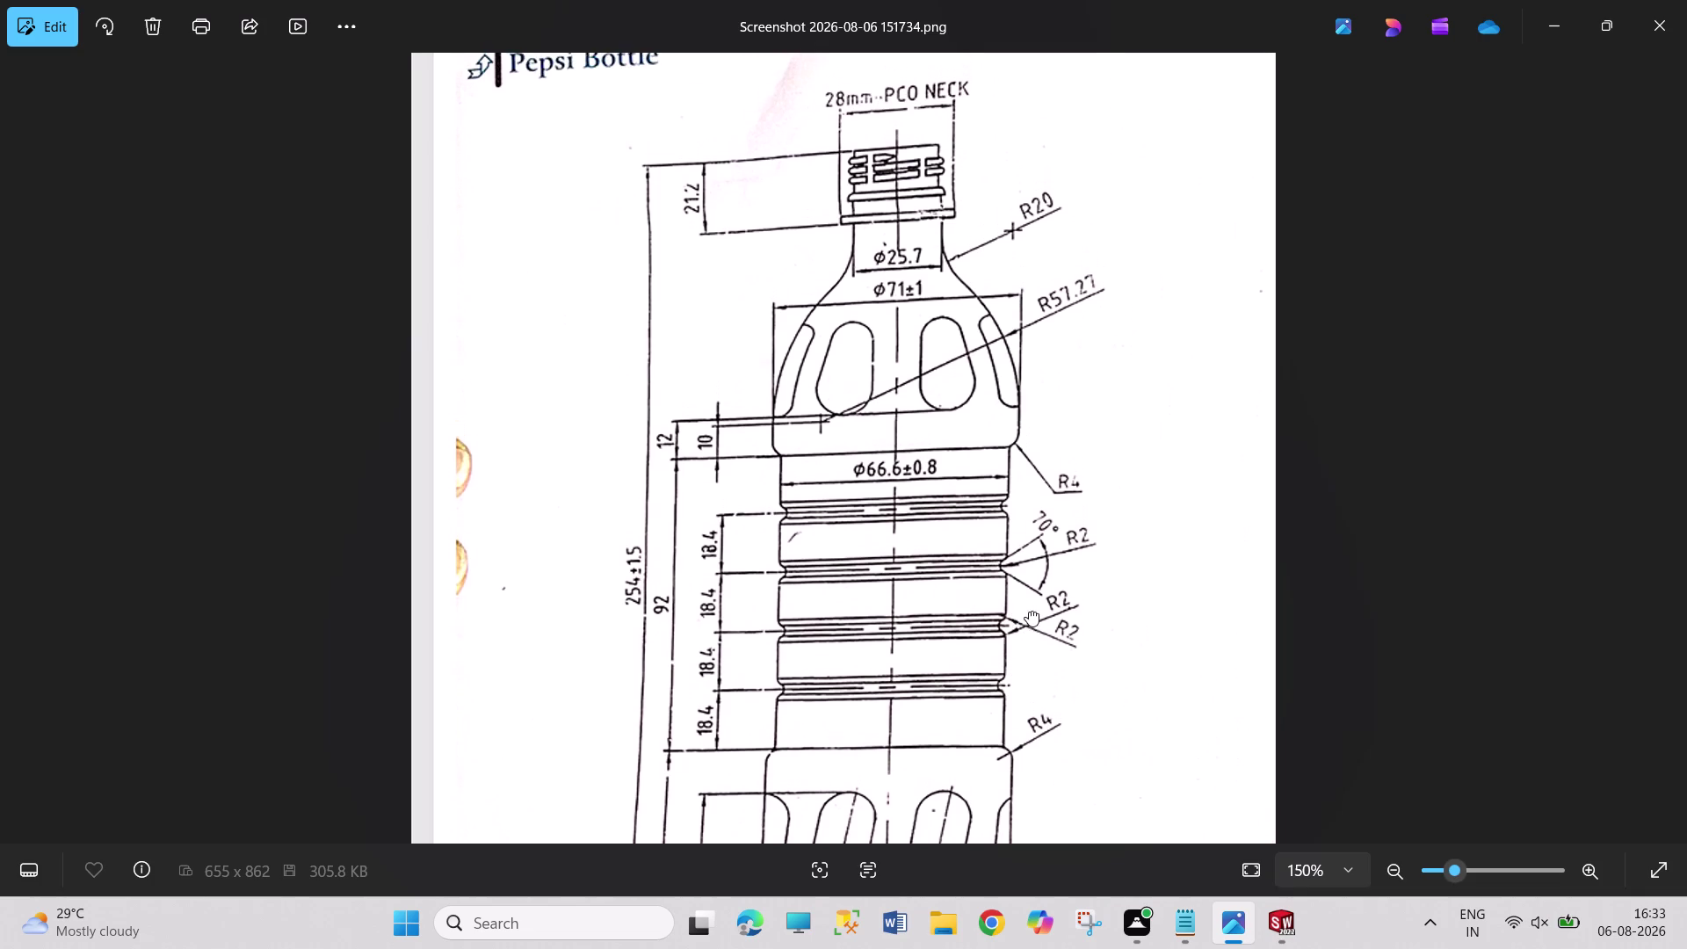
drag(1028, 609, 1054, 676)
click(1036, 573)
drag(1046, 619, 1039, 570)
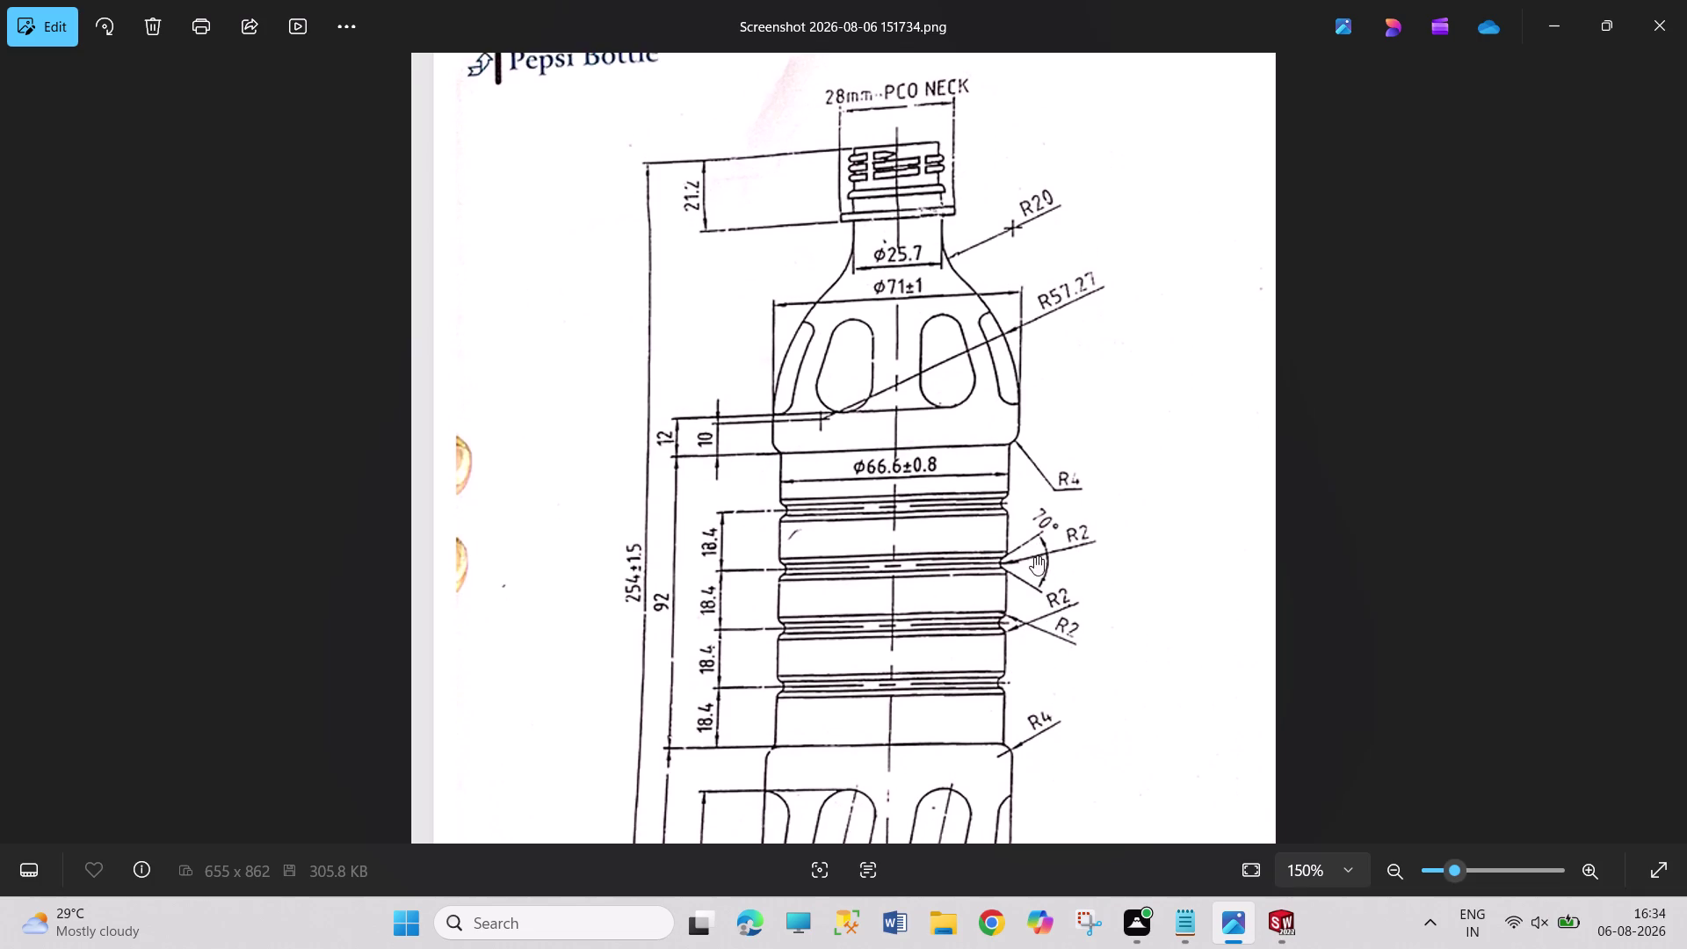
drag(1046, 596, 1031, 541)
drag(1042, 582, 1038, 561)
drag(1043, 576, 1040, 557)
drag(1041, 578, 1041, 553)
drag(1042, 571, 1041, 548)
drag(1042, 572, 1040, 573)
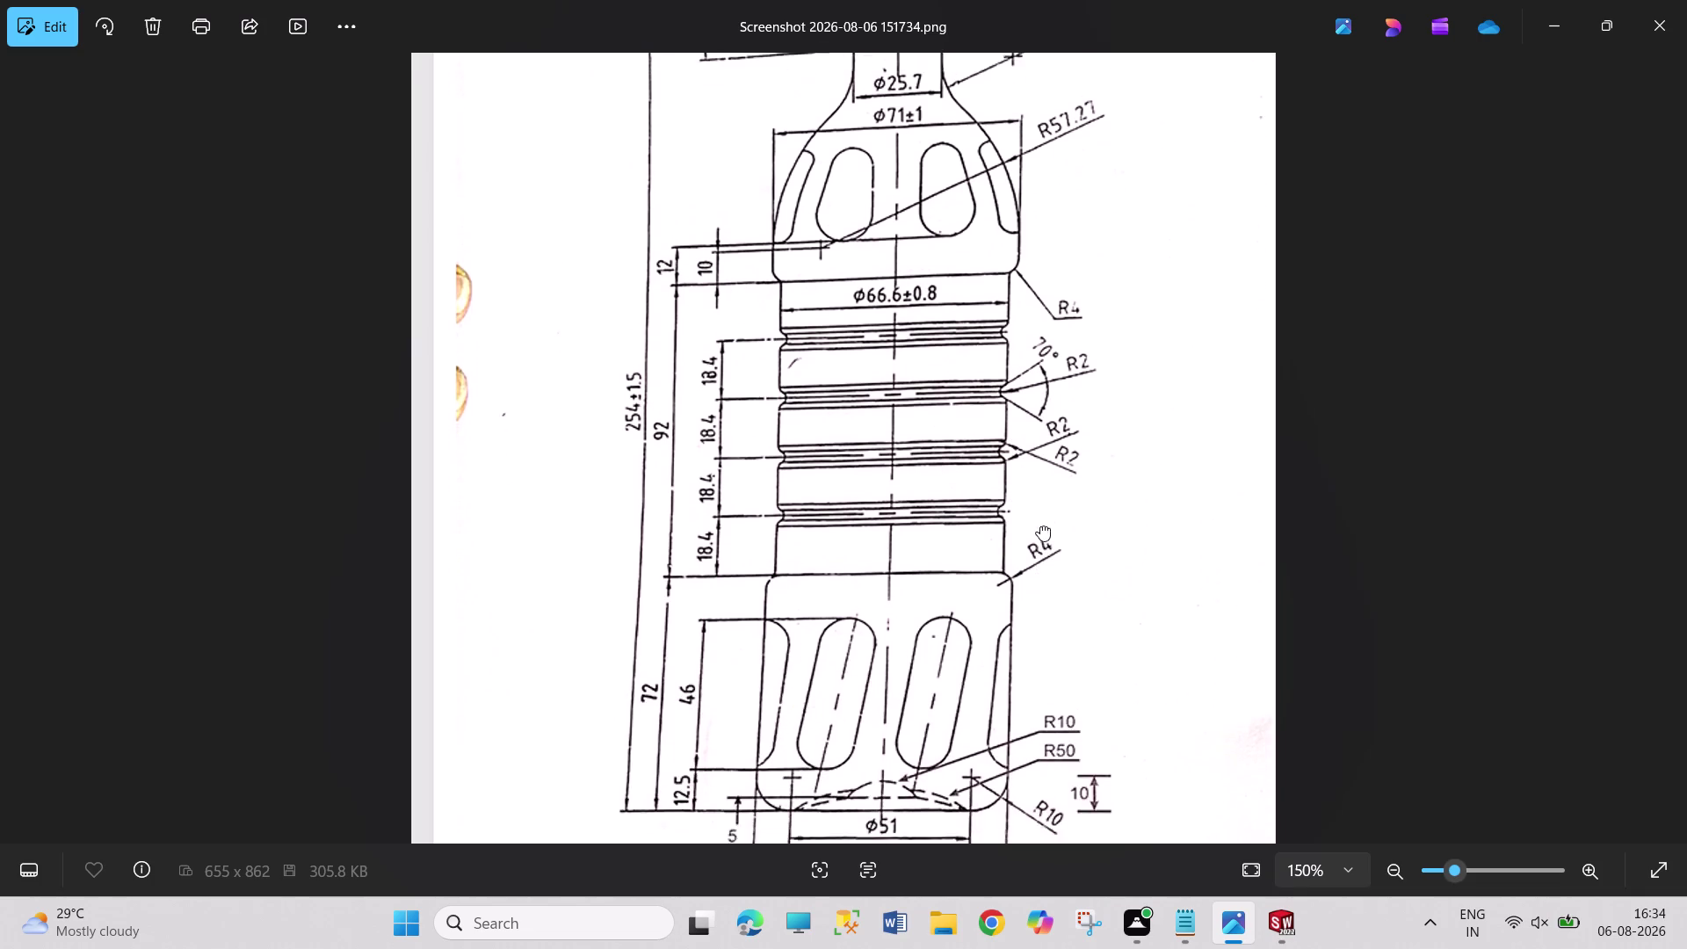
drag(1041, 573, 1040, 517)
drag(1039, 517, 1041, 475)
drag(1037, 612, 1061, 446)
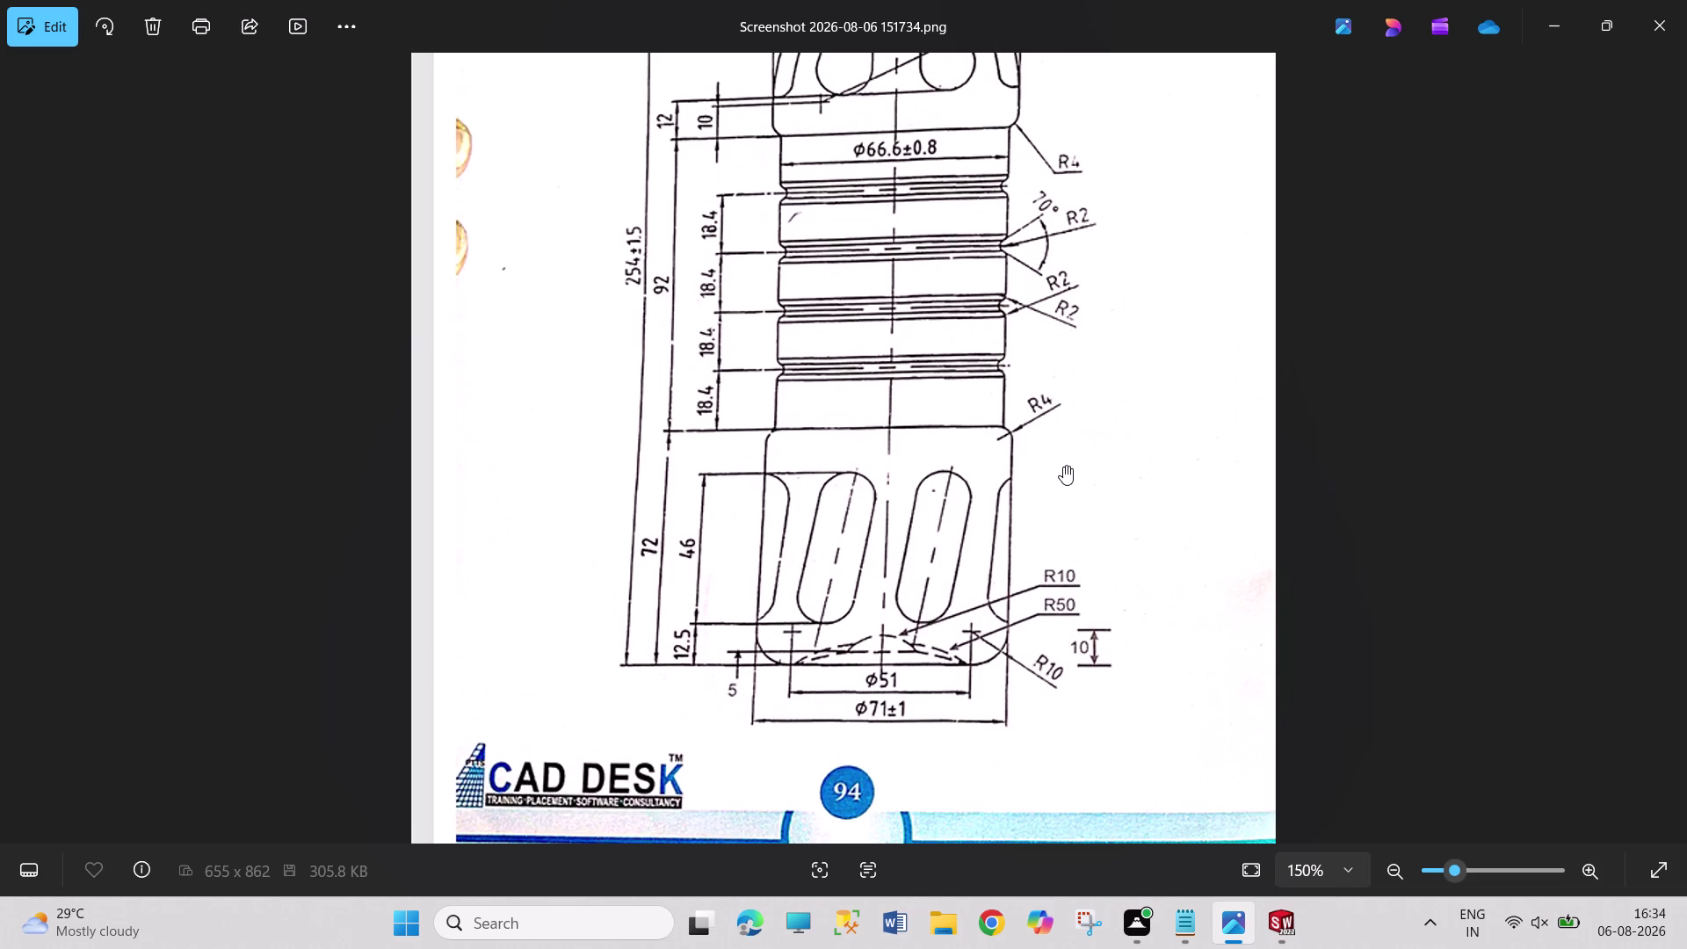
double_click(1072, 476)
drag(1072, 471, 1073, 479)
triple_click(1073, 477)
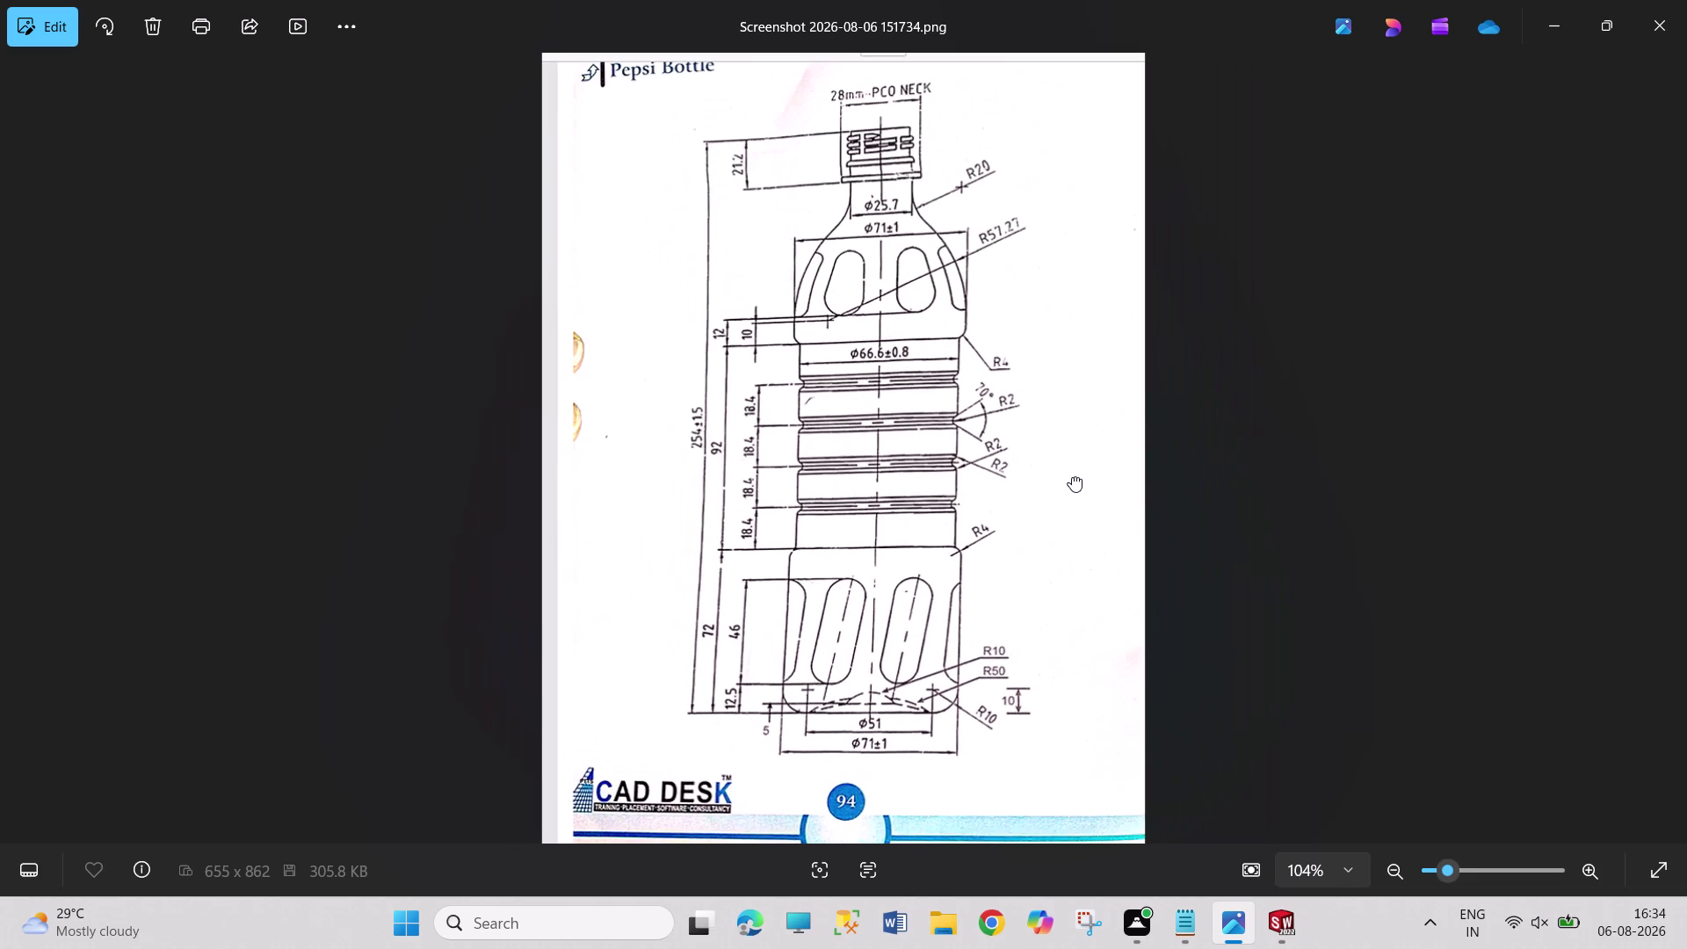
triple_click(1072, 477)
triple_click(1072, 476)
click(1072, 477)
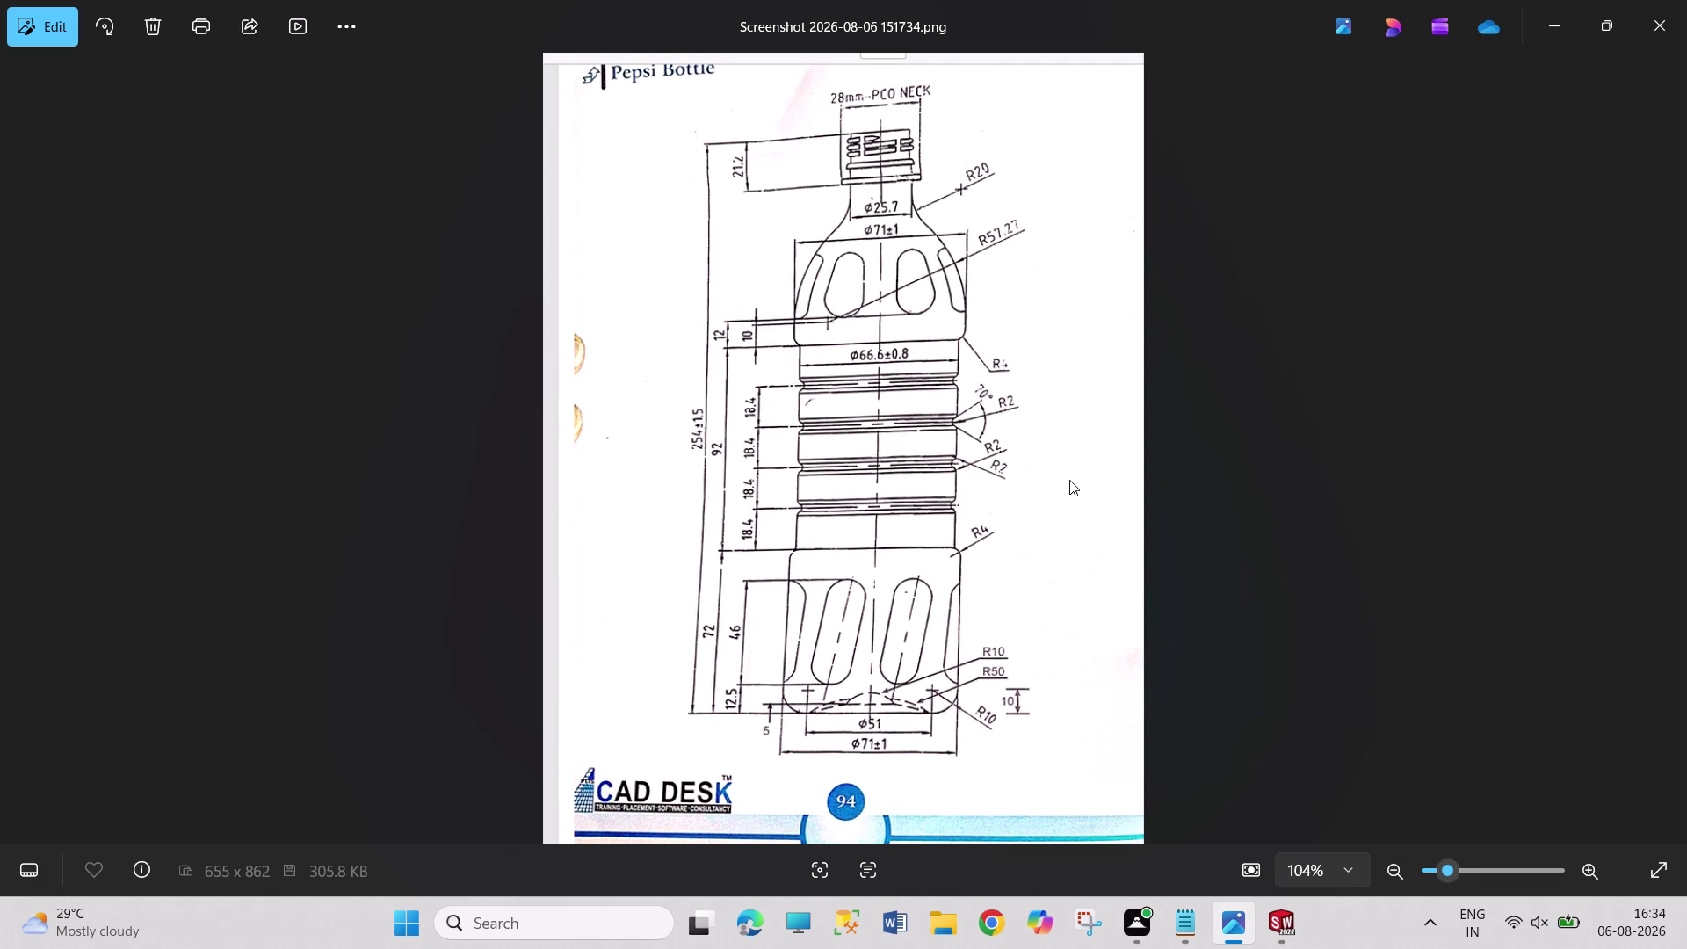
double_click(1094, 543)
double_click(1095, 543)
drag(1209, 412, 1241, 481)
click(1285, 902)
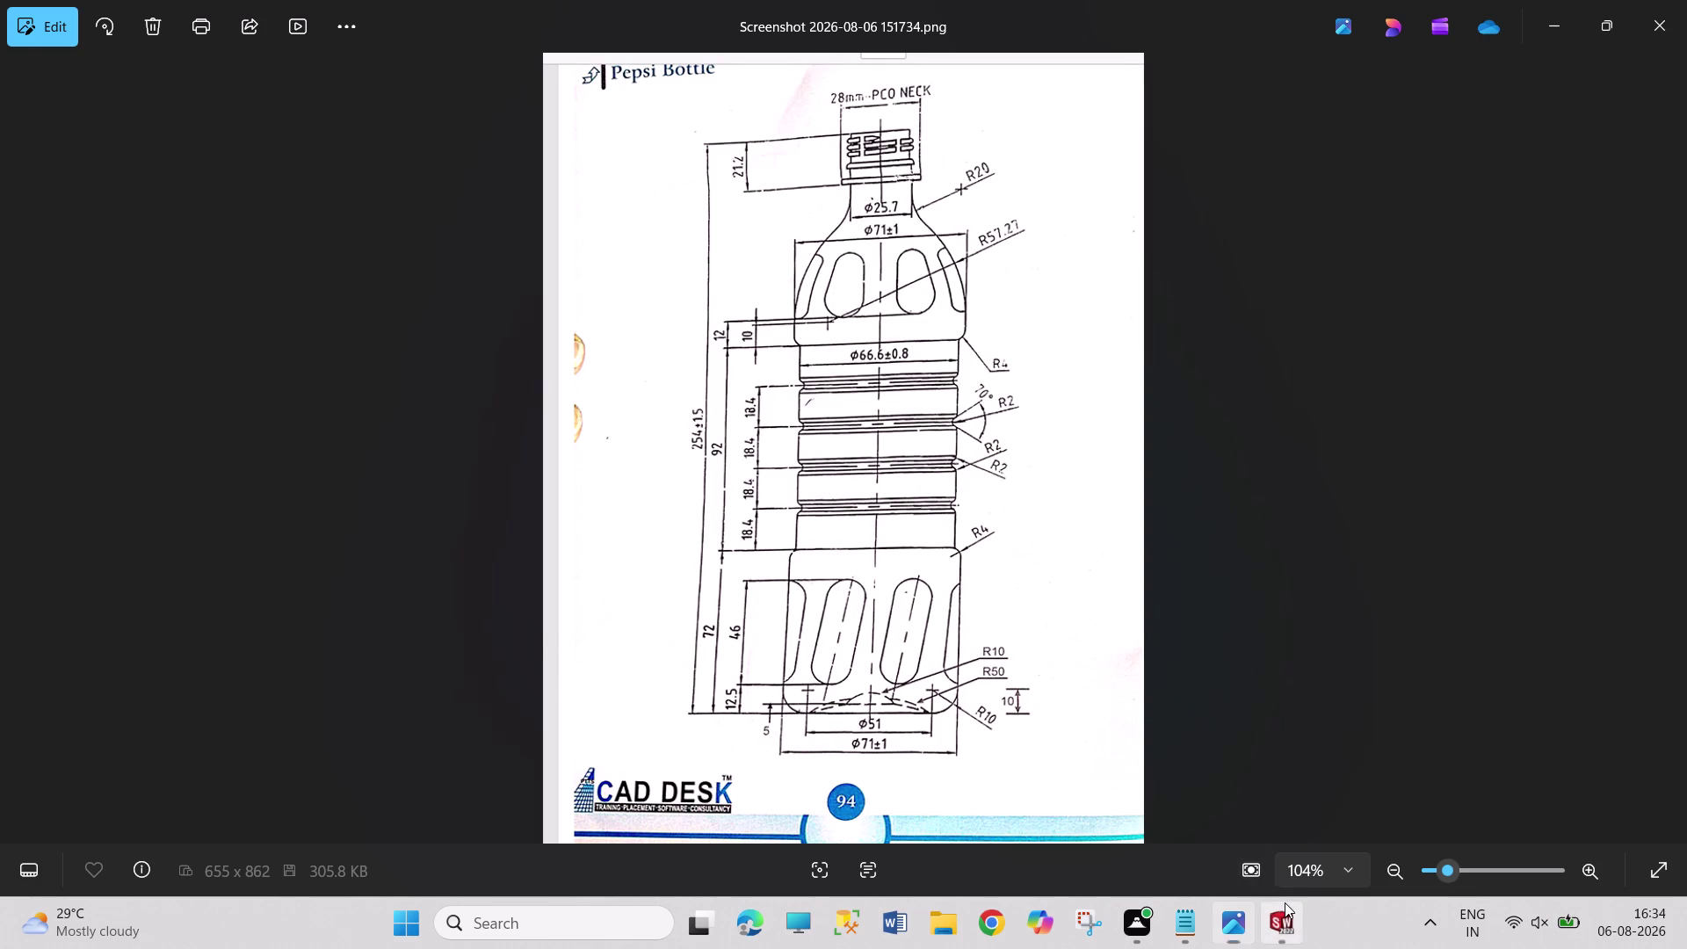